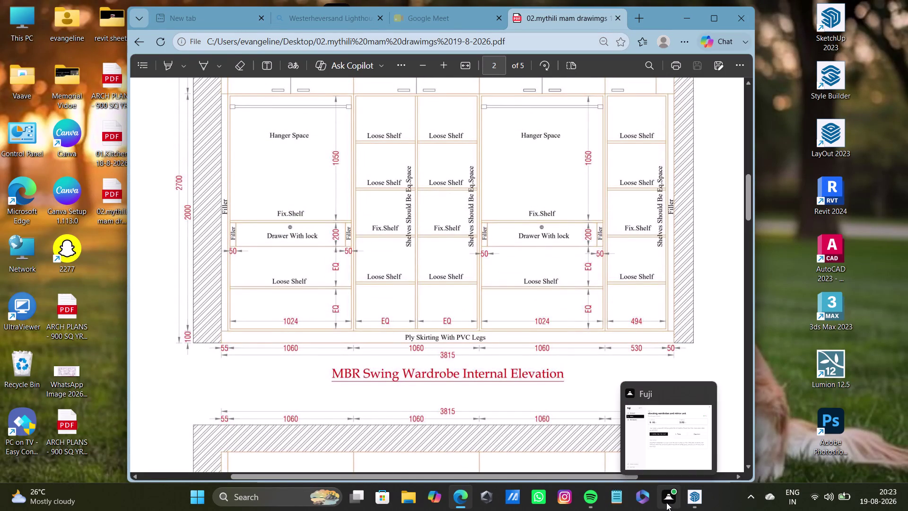
Return from the PDF elevation drawing to the SketchUp wardrobe model.
click(689, 501)
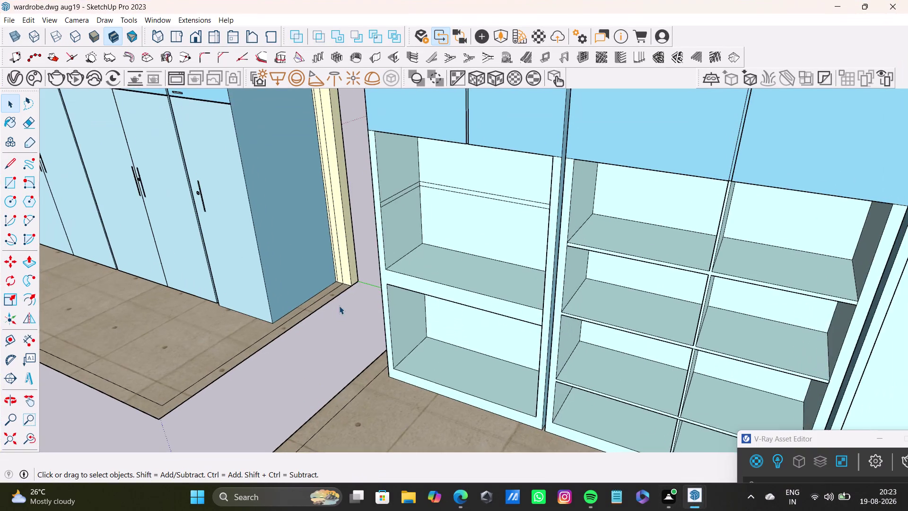
Push/pull the top face of the left bay's loose shelf to change its thickness.
scroll(up, 3)
scroll(down, 3)
middle_drag(446, 304, 449, 290)
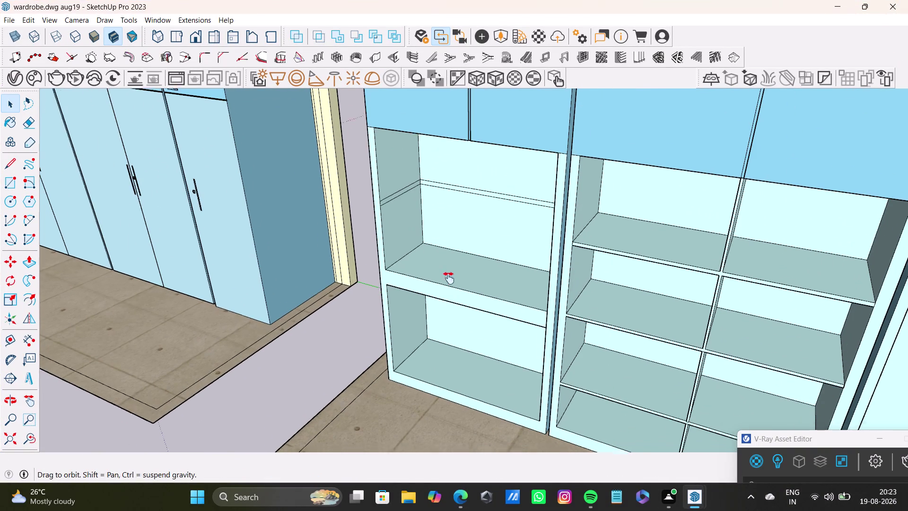
middle_drag(449, 290, 445, 244)
middle_drag(449, 278, 459, 322)
click(495, 247)
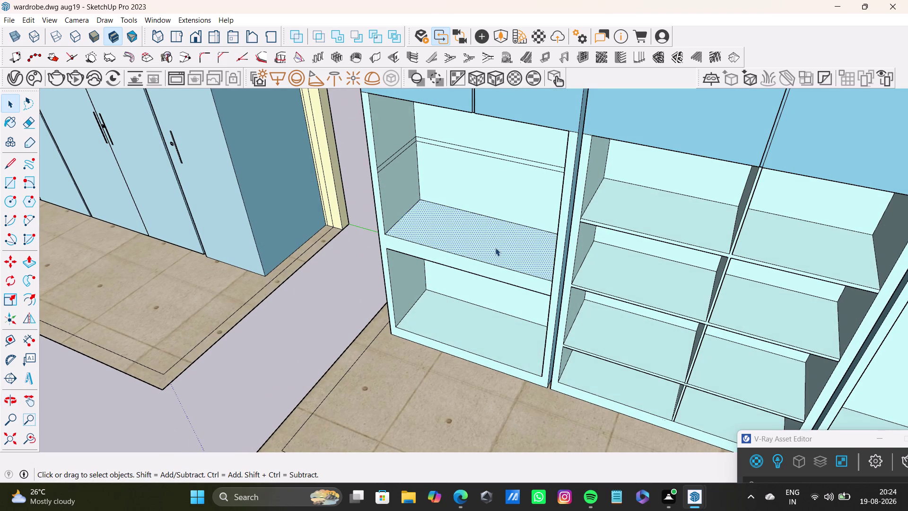
key(p)
drag(495, 248, 495, 238)
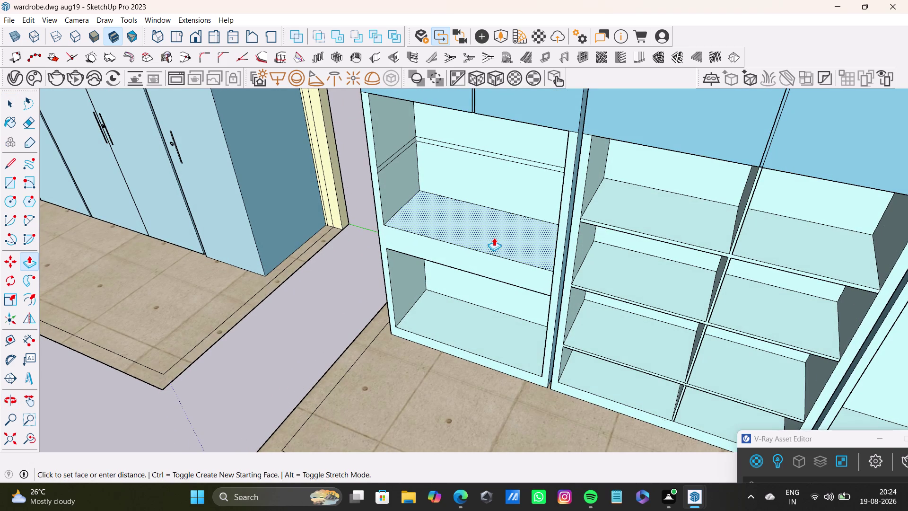
drag(494, 238, 492, 235)
Orbit out over the left bay to frame the wardrobe front and the middle and hanging bays.
middle_drag(496, 319, 501, 285)
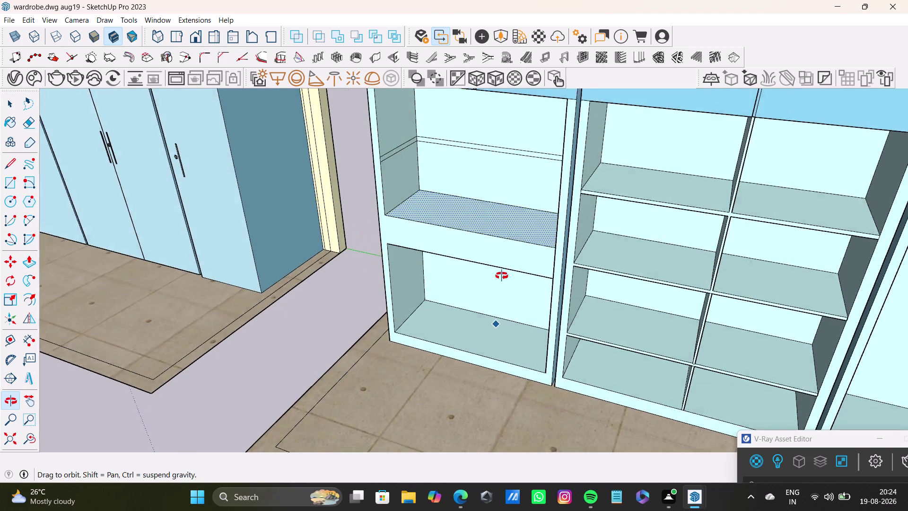
middle_drag(501, 286, 520, 255)
middle_drag(522, 257, 392, 251)
scroll(down, 3)
middle_drag(643, 290, 488, 263)
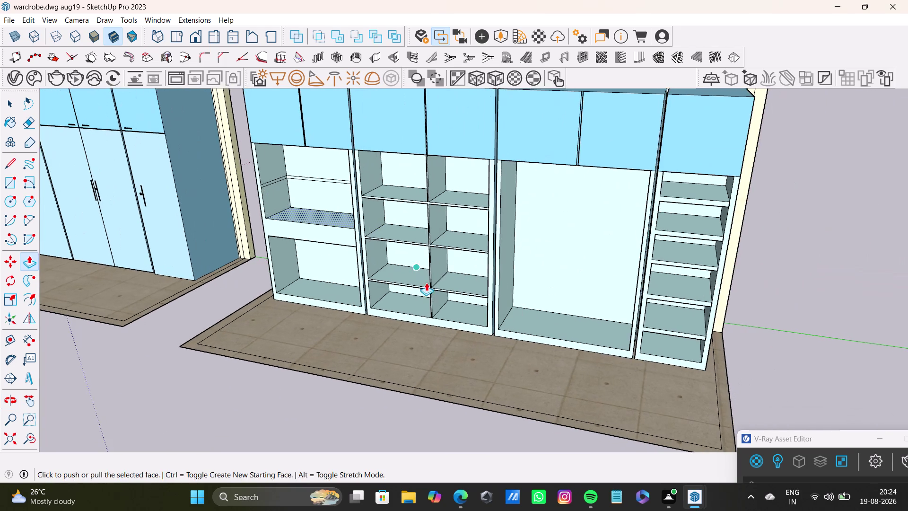
scroll(up, 3)
middle_drag(571, 276, 515, 266)
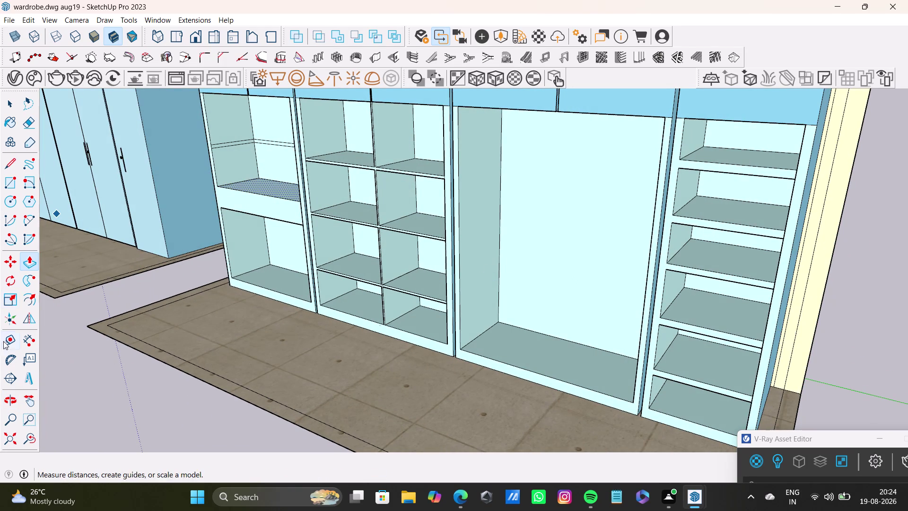
click(6, 337)
scroll(up, 3)
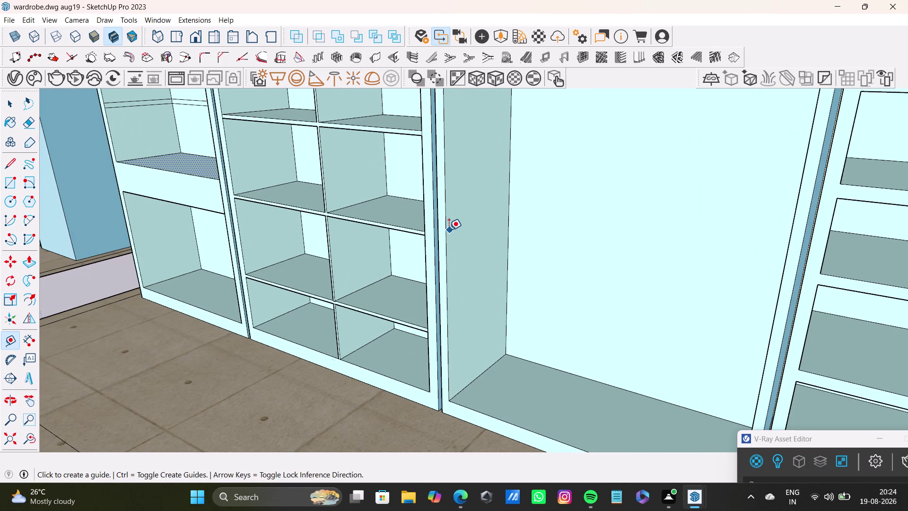
Place a guide and draw two lines marking a shelf band on the hanging bay's side panel.
click(449, 230)
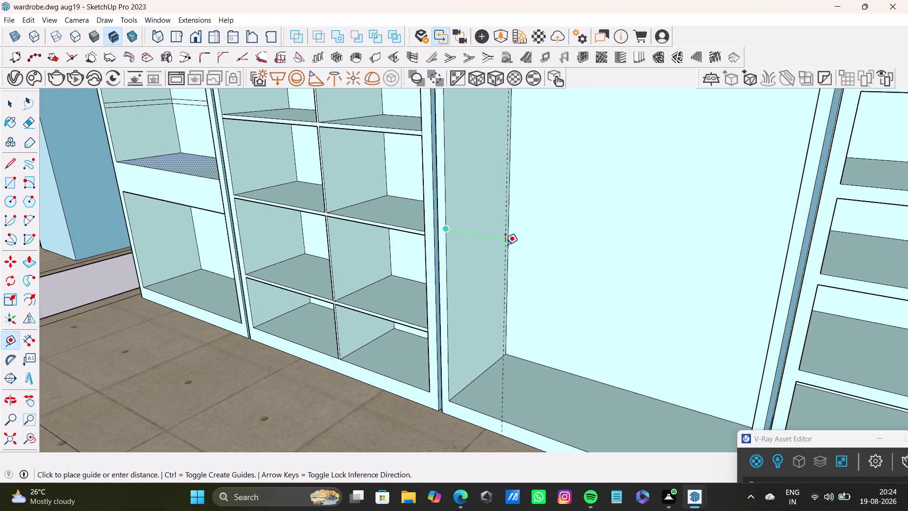
click(507, 242)
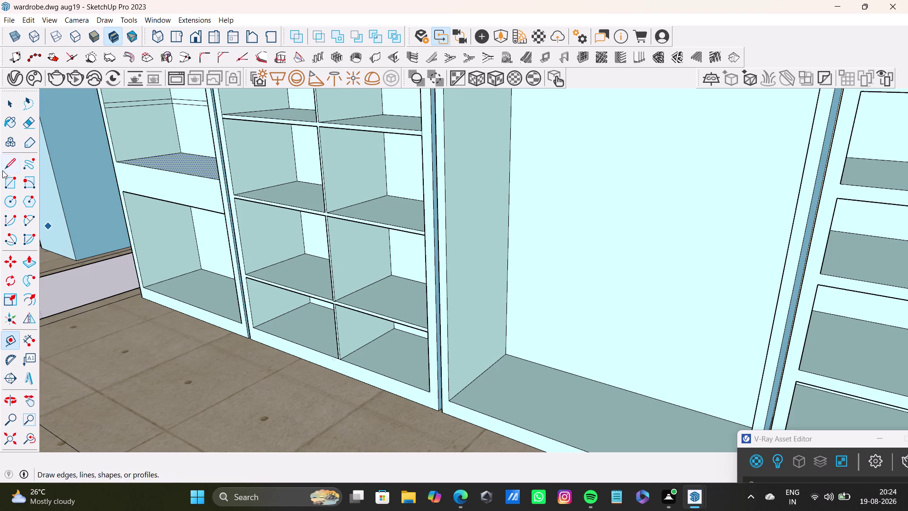
click(9, 161)
scroll(up, 3)
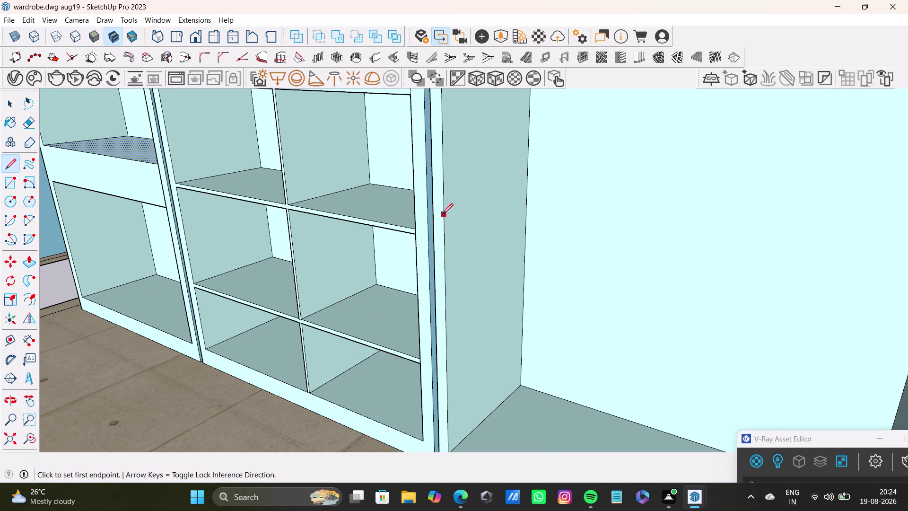
click(442, 213)
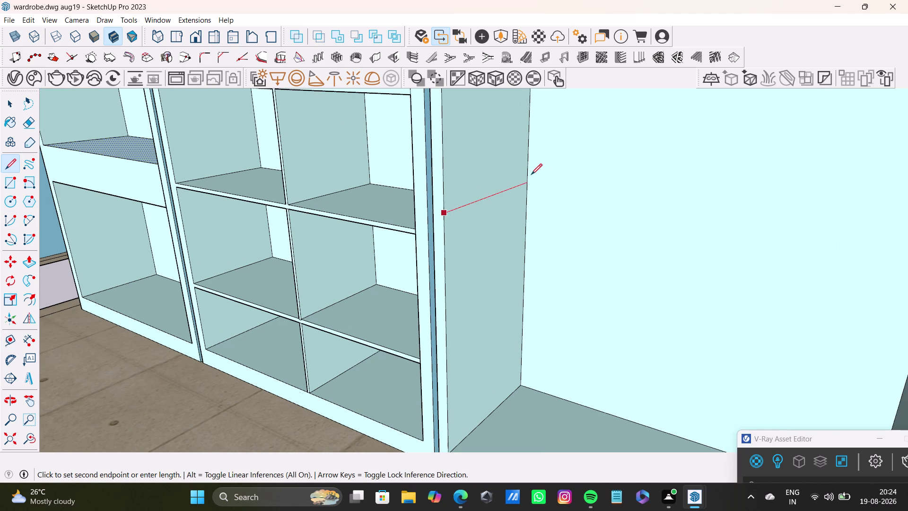
click(532, 175)
click(528, 215)
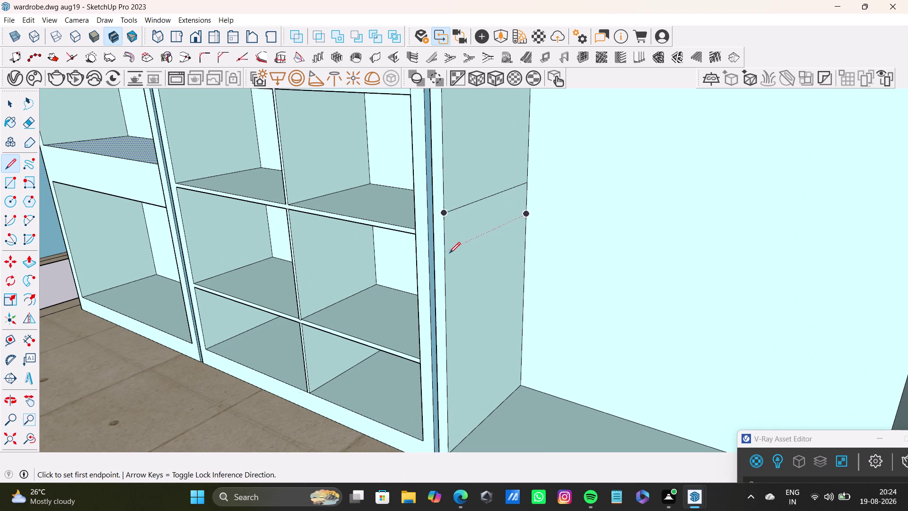
click(447, 253)
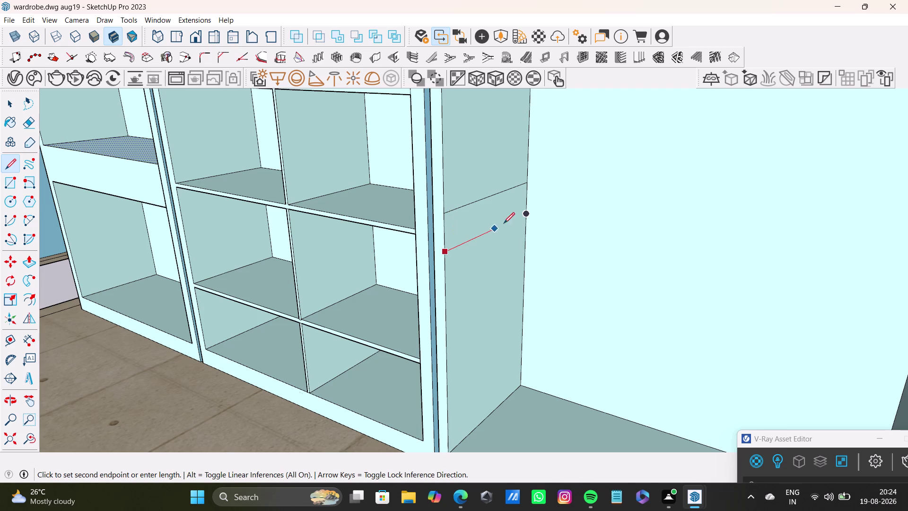
click(525, 211)
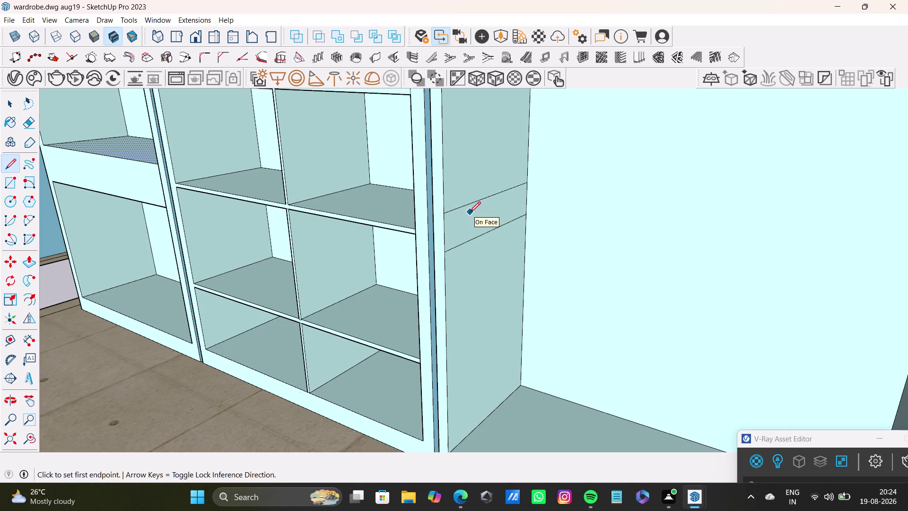
key(space)
key(space)
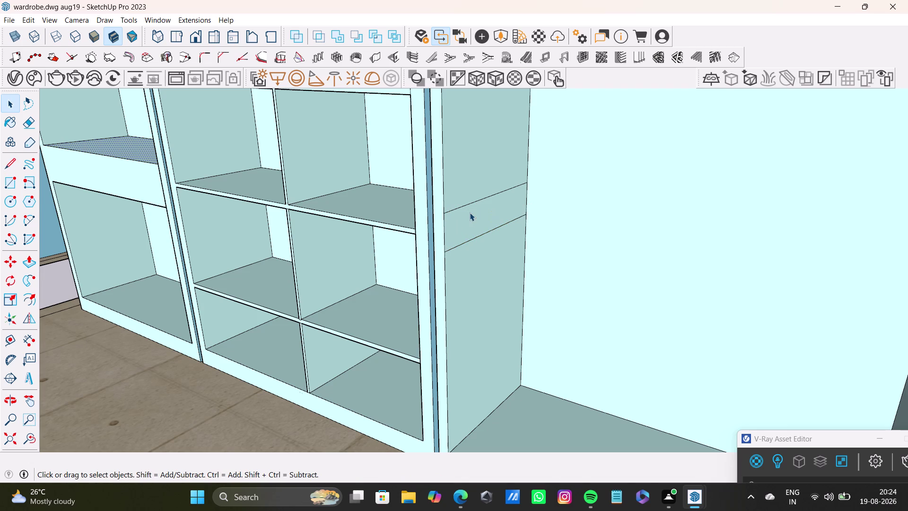
Push/pull the band across to the hanging bay's far side to form a full-width shelf.
click(495, 204)
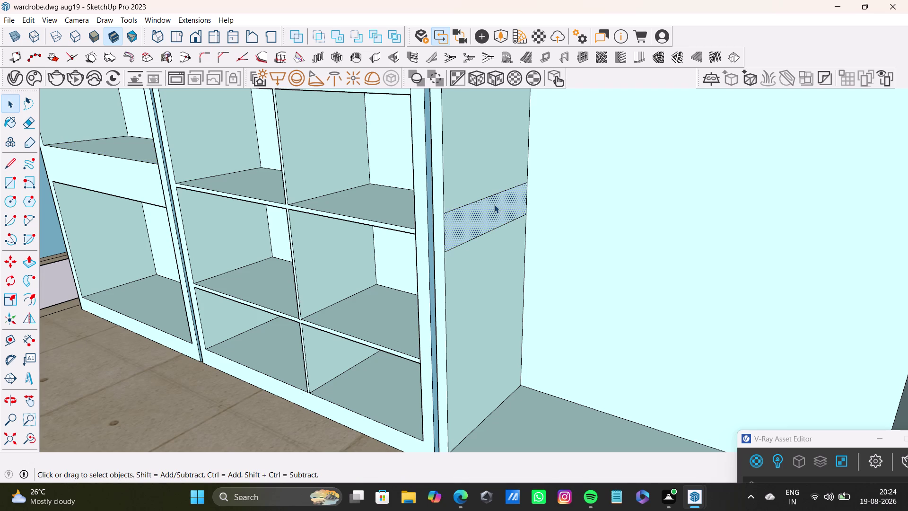
key(p)
drag(494, 204, 691, 261)
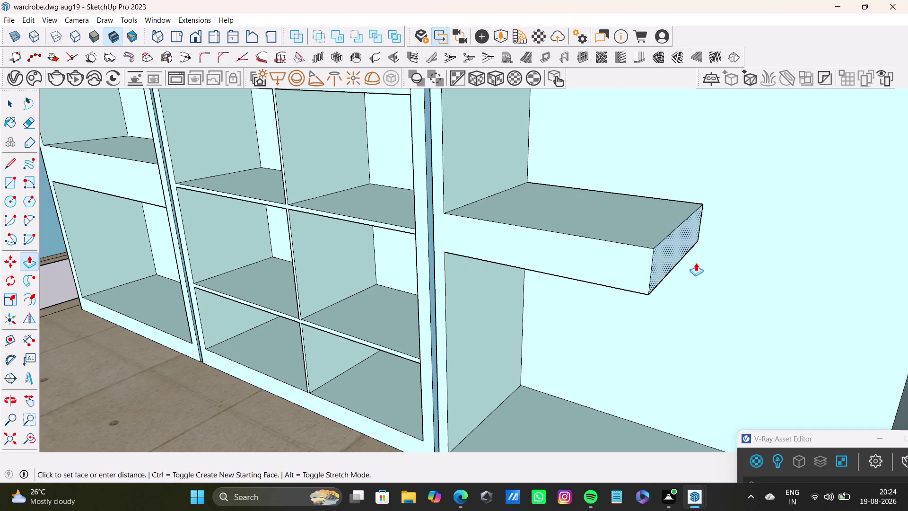
drag(690, 261, 893, 308)
middle_drag(883, 301, 677, 218)
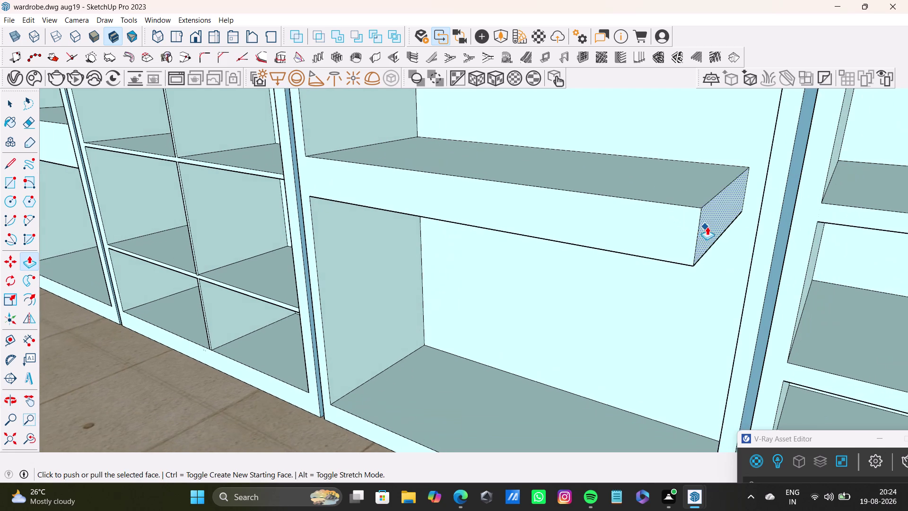
drag(714, 226, 757, 235)
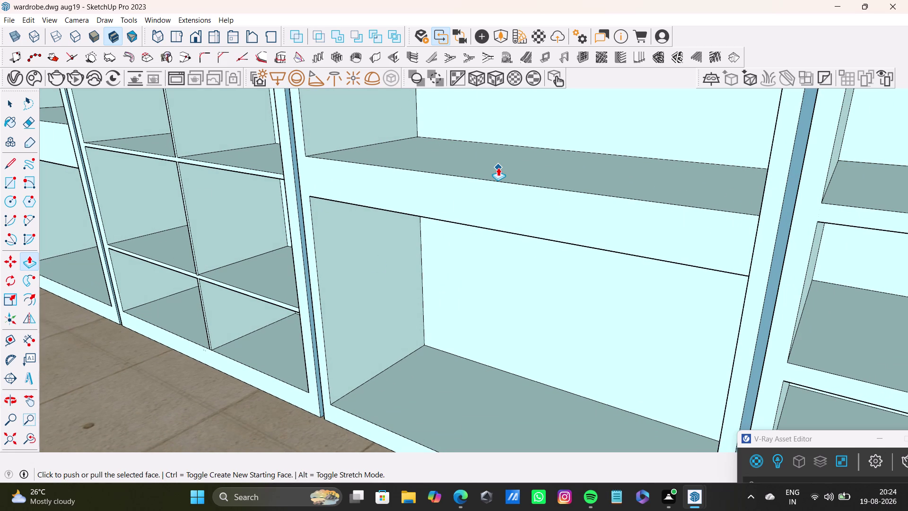
key(space)
Push/pull the new shelf's top face to adjust its thickness, then view the whole wardrobe.
click(498, 167)
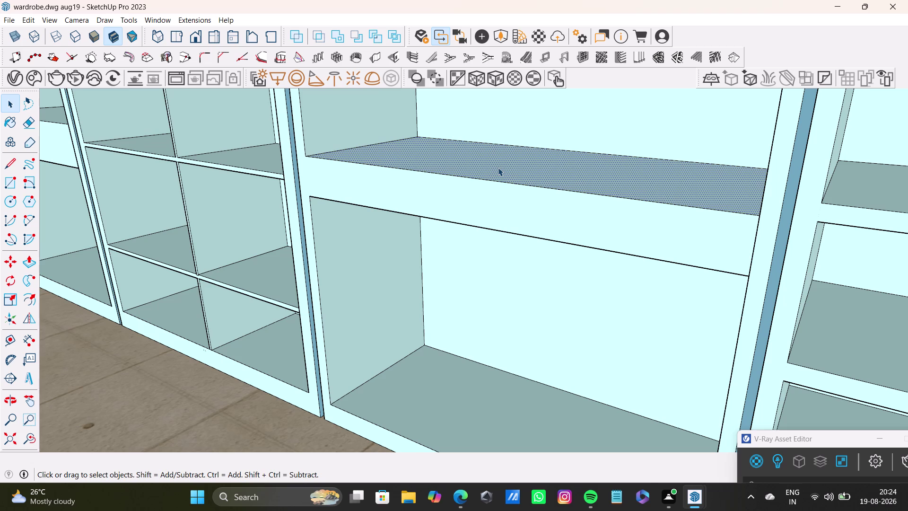
key(p)
drag(498, 167, 496, 159)
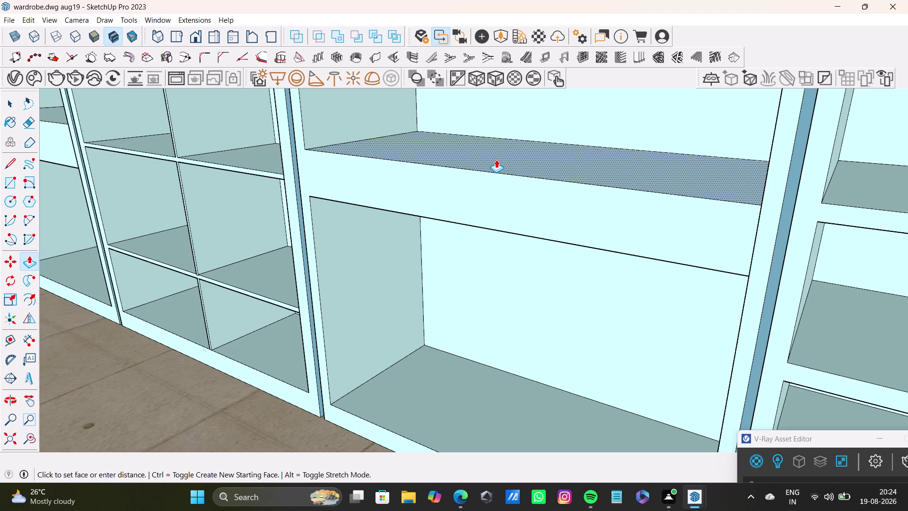
drag(496, 159, 494, 153)
scroll(down, 3)
middle_drag(478, 235, 656, 228)
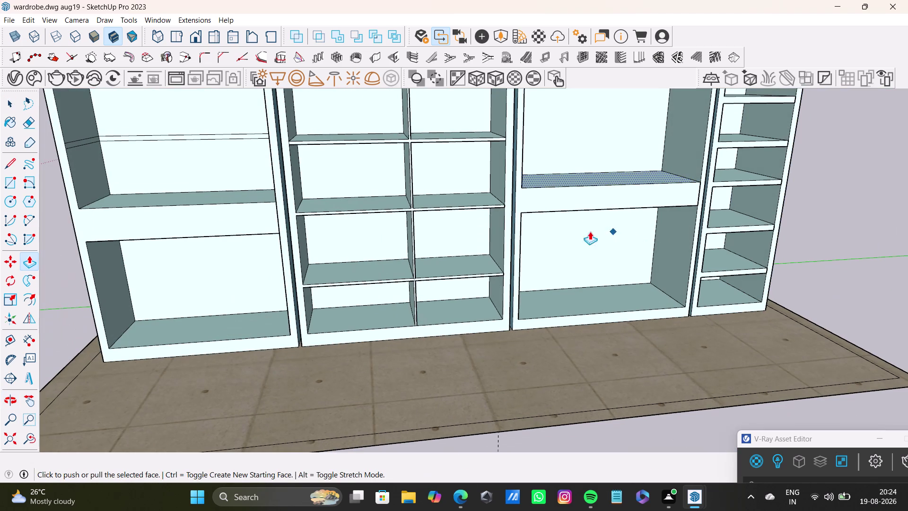
middle_drag(552, 226, 463, 189)
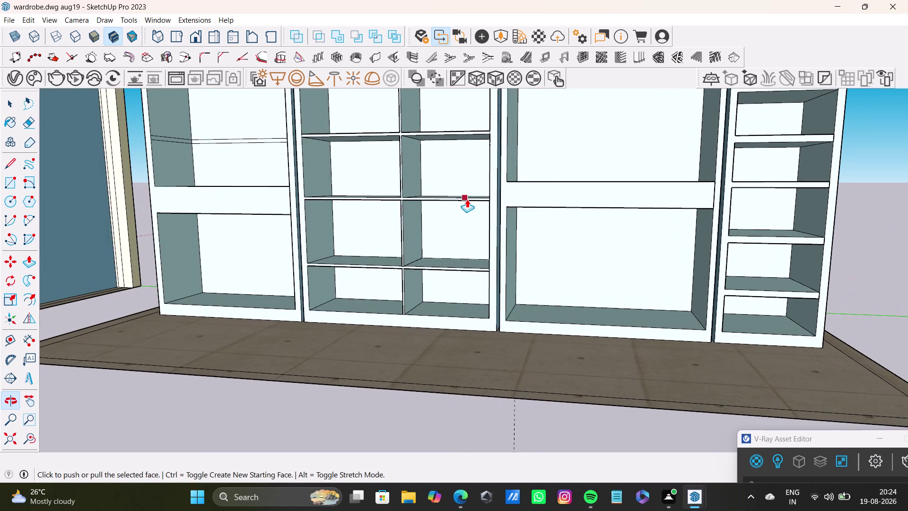
Draw a short line on the hanging bay partition, then orbit to an angled wardrobe view.
click(13, 160)
scroll(up, 3)
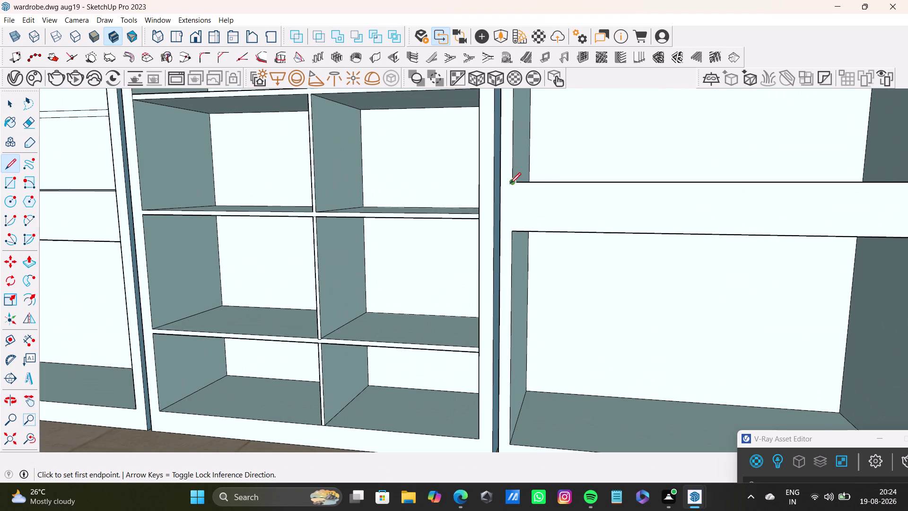
click(513, 180)
click(516, 233)
key(space)
scroll(down, 3)
middle_drag(438, 254, 515, 290)
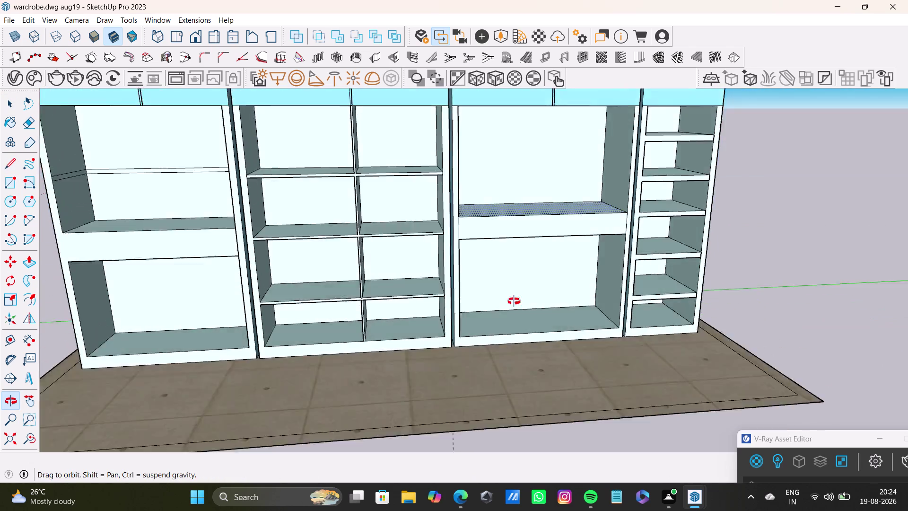
middle_drag(515, 290, 470, 314)
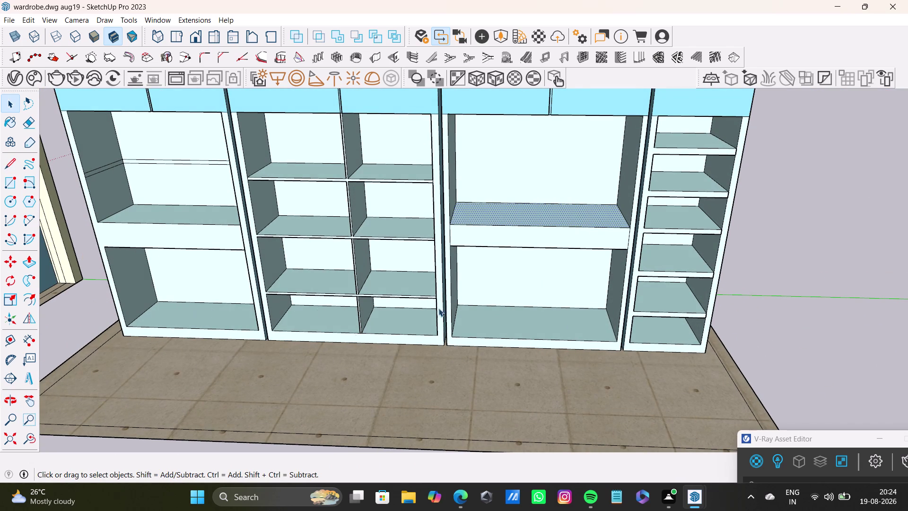
middle_drag(580, 339, 558, 283)
middle_drag(497, 245, 521, 244)
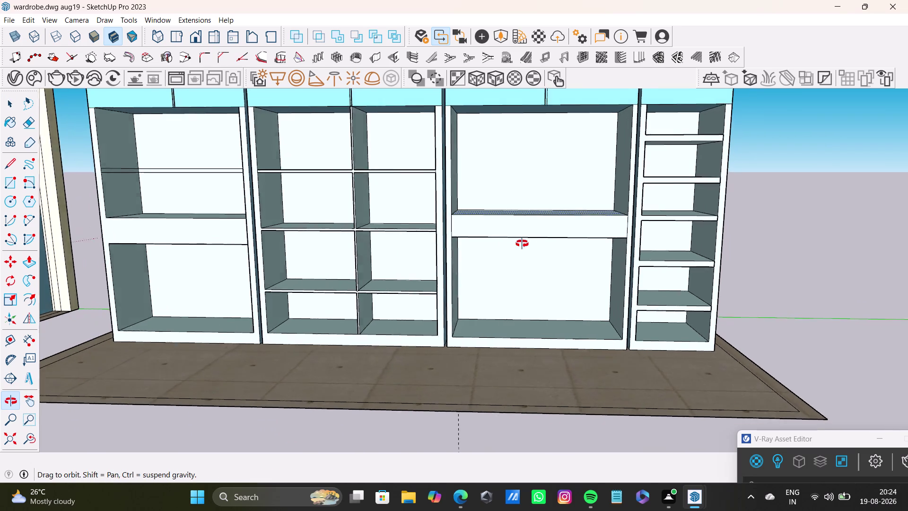
middle_drag(522, 244, 452, 280)
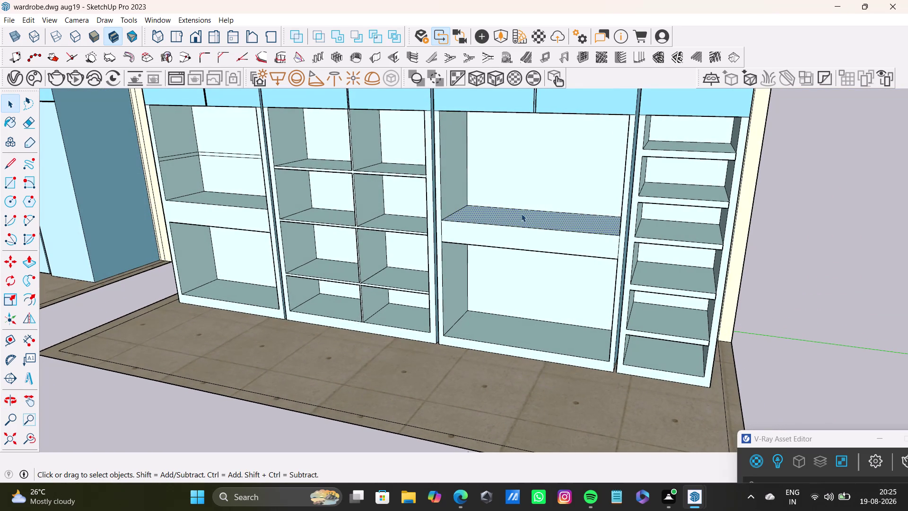
Push/pull the underside of the third bay's fixed shelf to set its new thickness.
key(p)
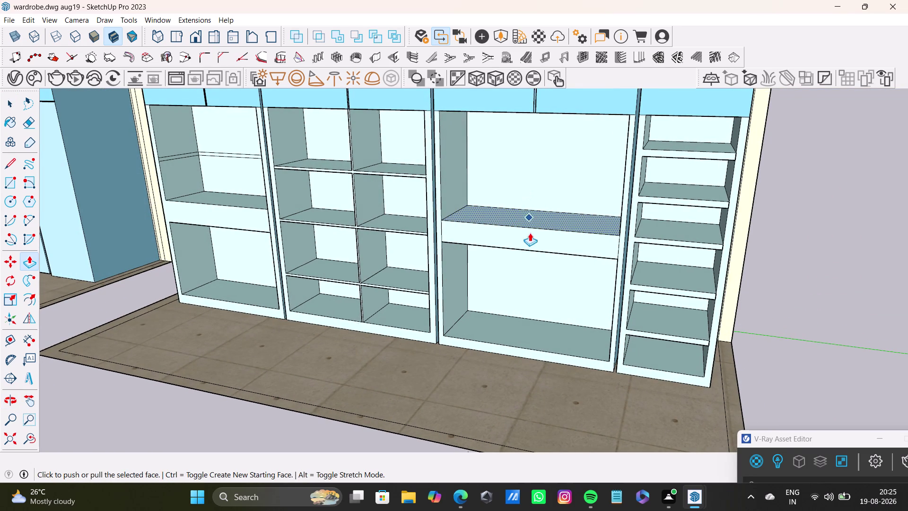
click(530, 222)
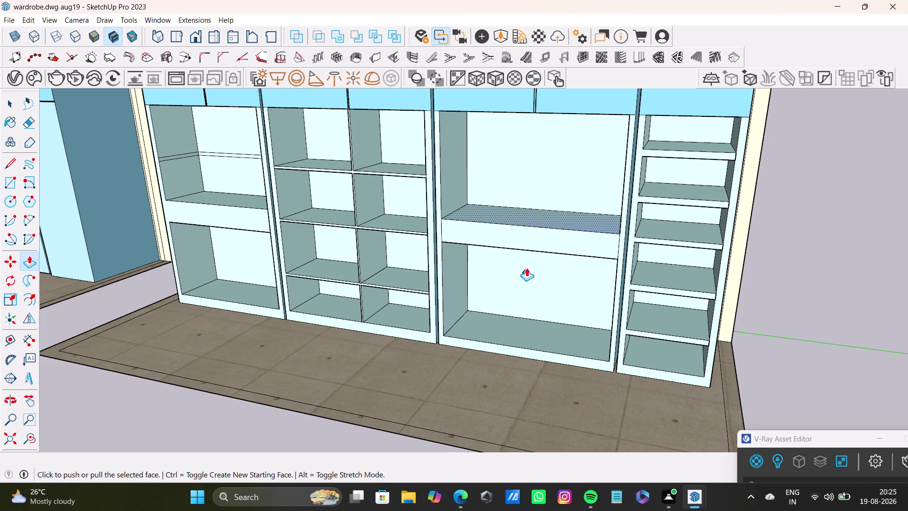
middle_drag(527, 266, 535, 212)
scroll(up, 3)
middle_drag(529, 228, 529, 190)
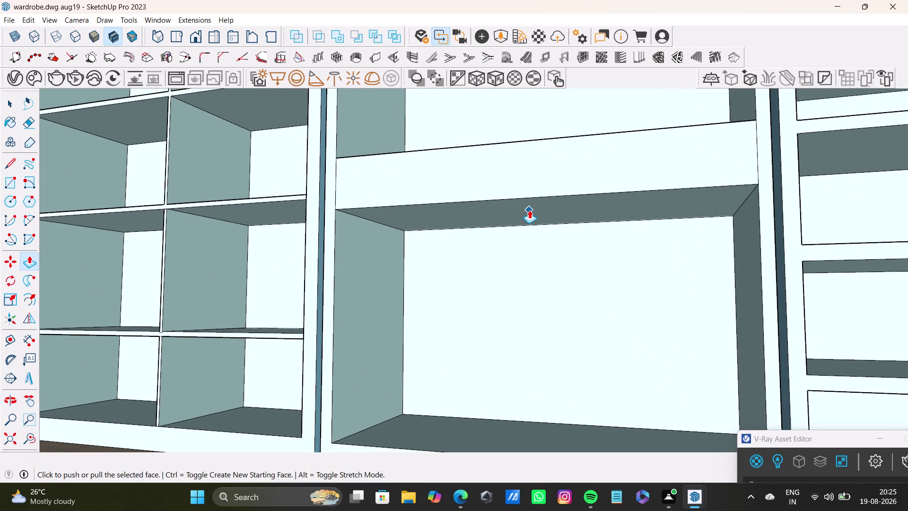
key(space)
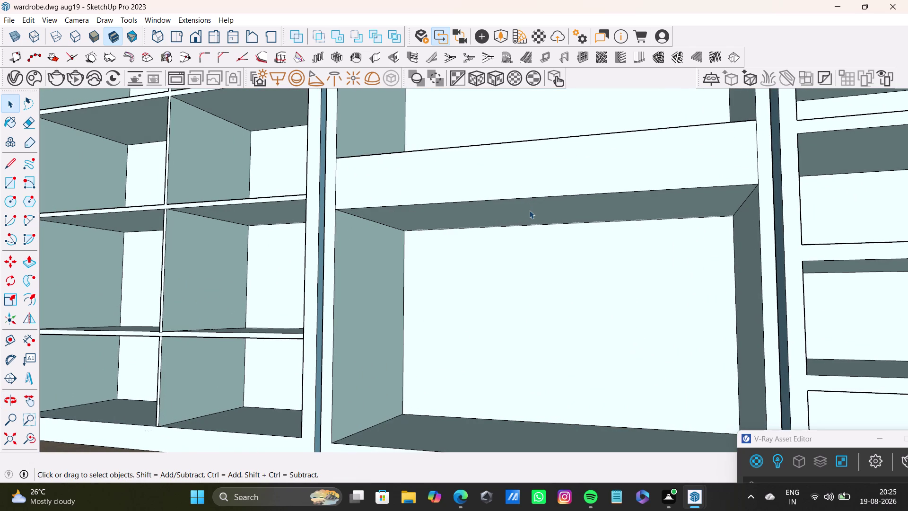
key(p)
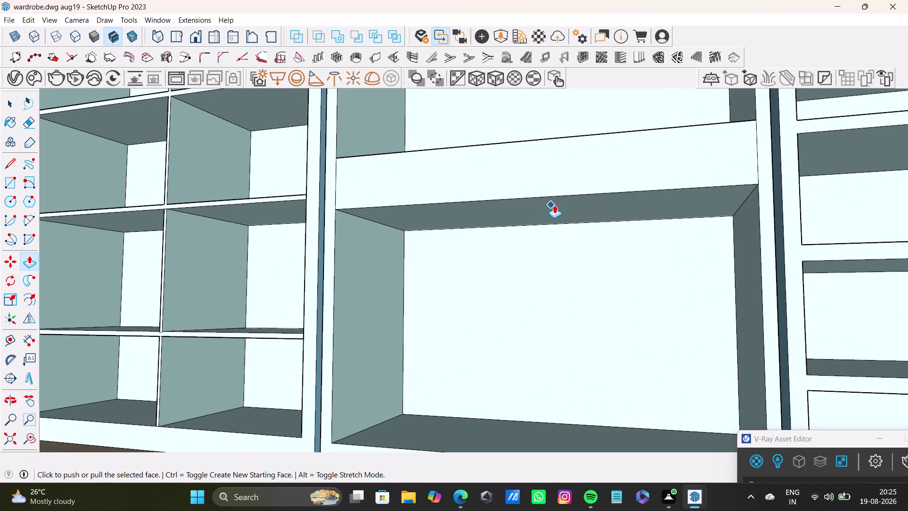
key(space)
click(555, 206)
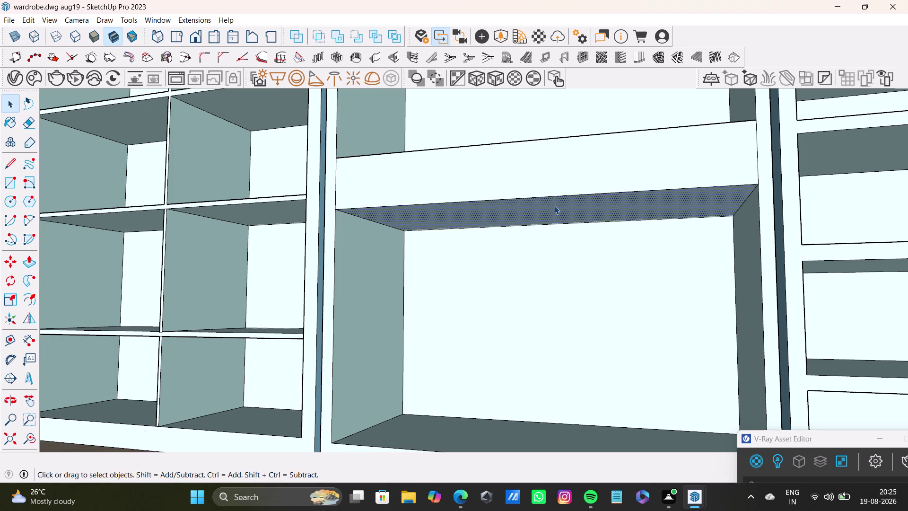
click(555, 205)
key(p)
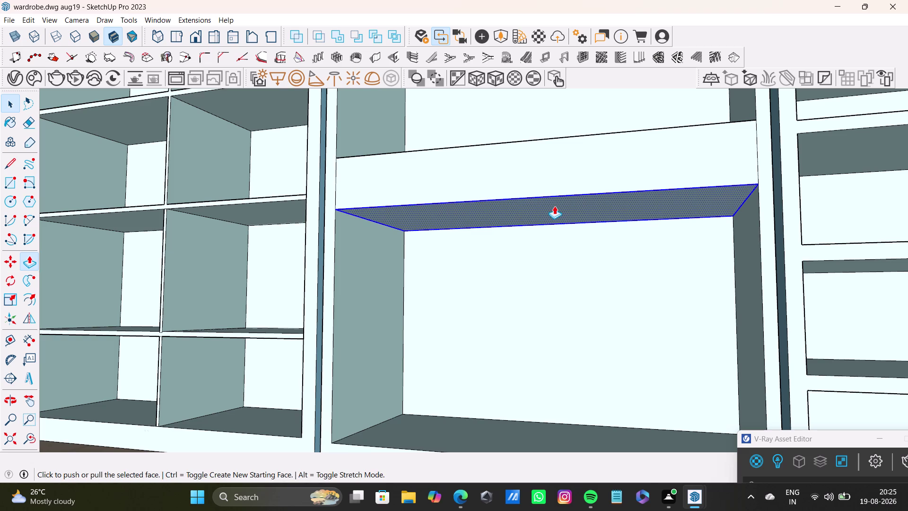
drag(555, 206, 556, 215)
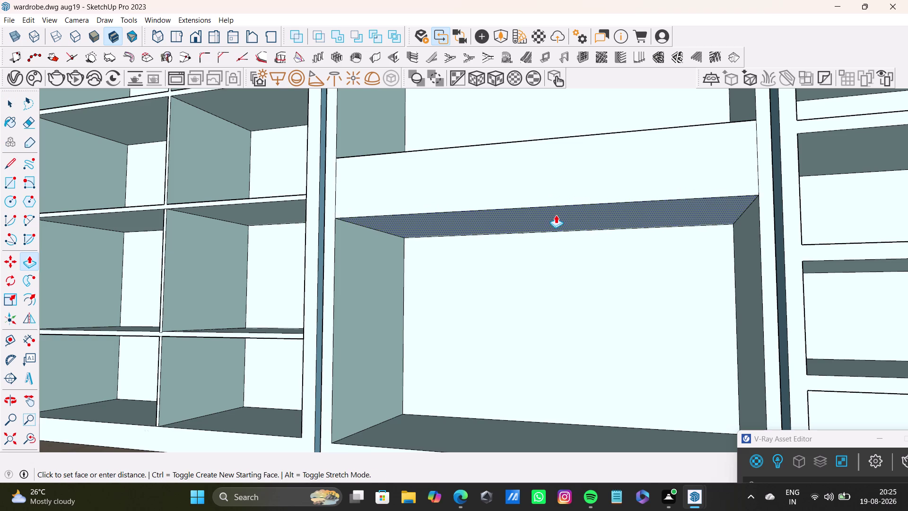
drag(556, 215, 555, 220)
Orbit back to a straight front view and switch to the elevation drawing in Edge.
scroll(down, 3)
middle_drag(523, 255, 537, 334)
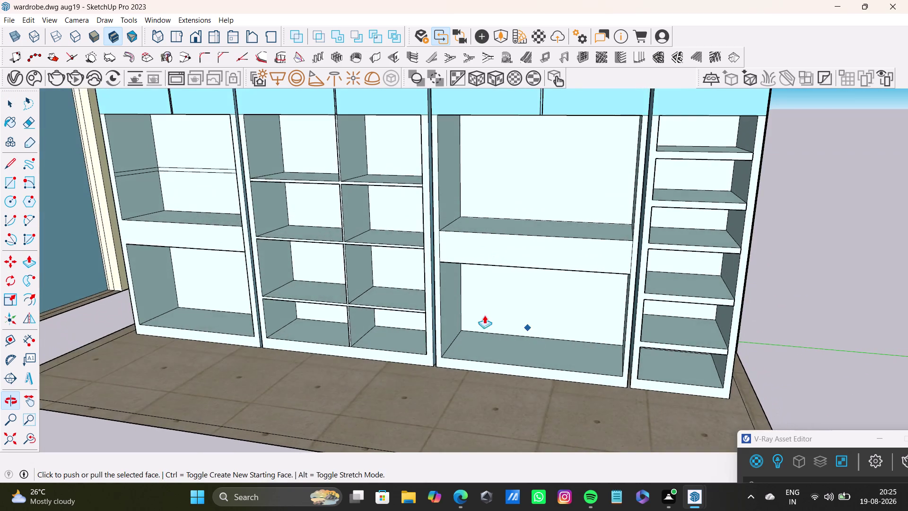
scroll(down, 3)
middle_drag(353, 288, 411, 235)
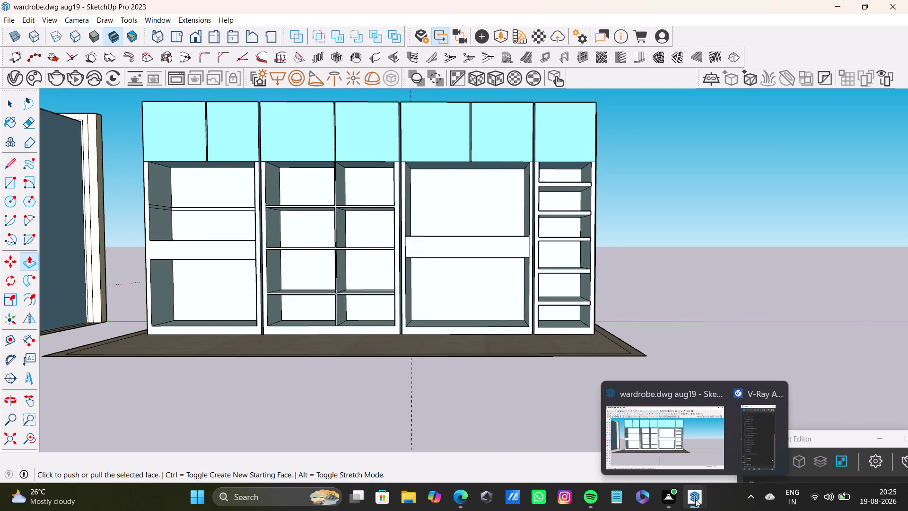
click(839, 2)
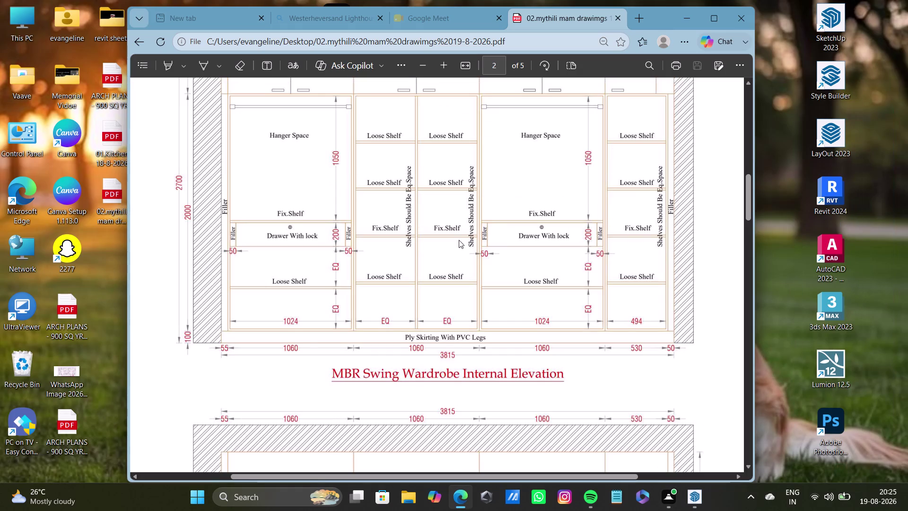
Pan the PDF between the wardrobe top plan and the internal elevation.
middle_drag(579, 306, 430, 339)
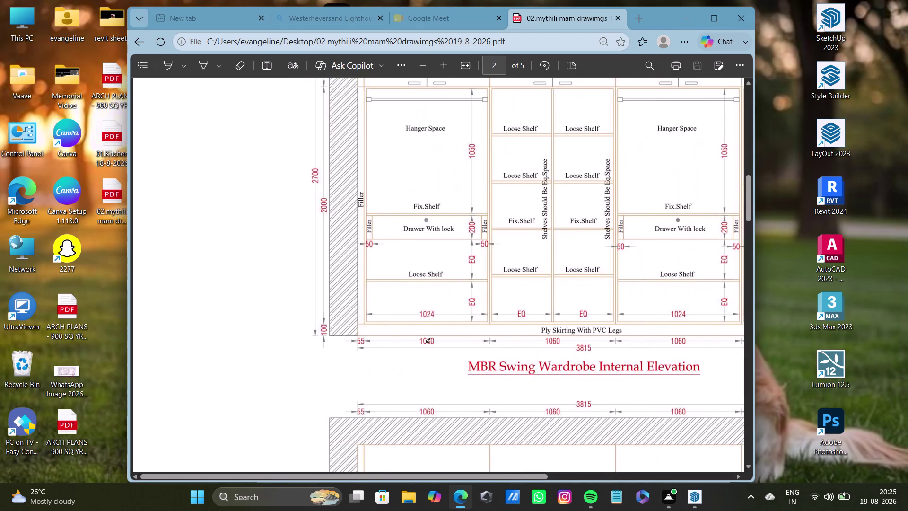
middle_drag(429, 339, 439, 322)
middle_drag(476, 292, 676, 290)
scroll(down, 3)
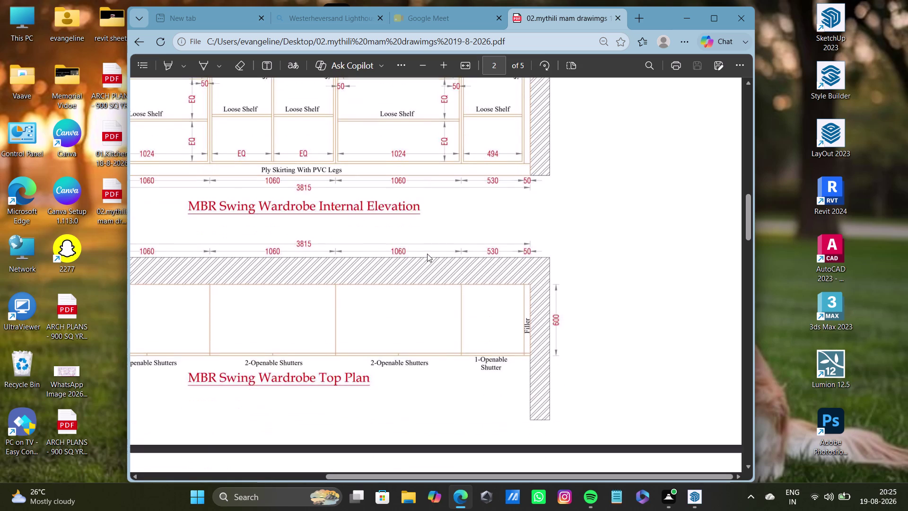
scroll(up, 3)
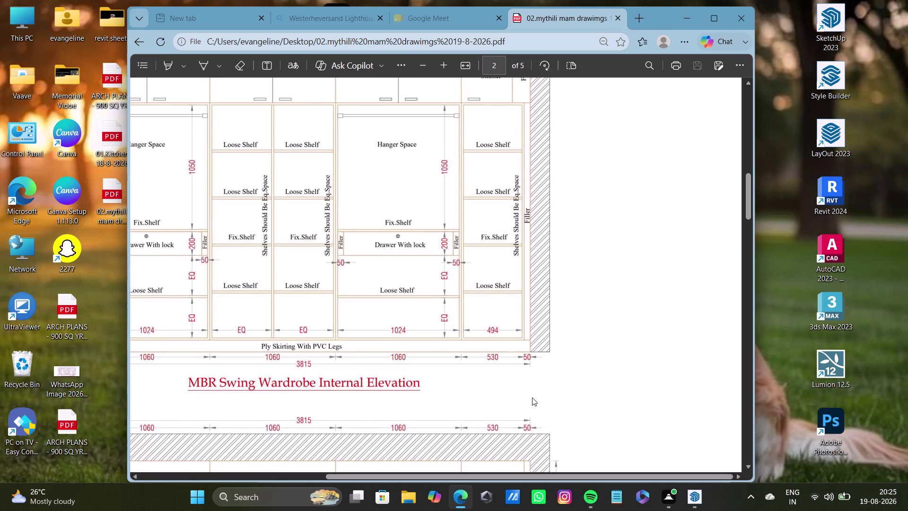
Return to the SketchUp wardrobe model with the Select tool active.
click(688, 502)
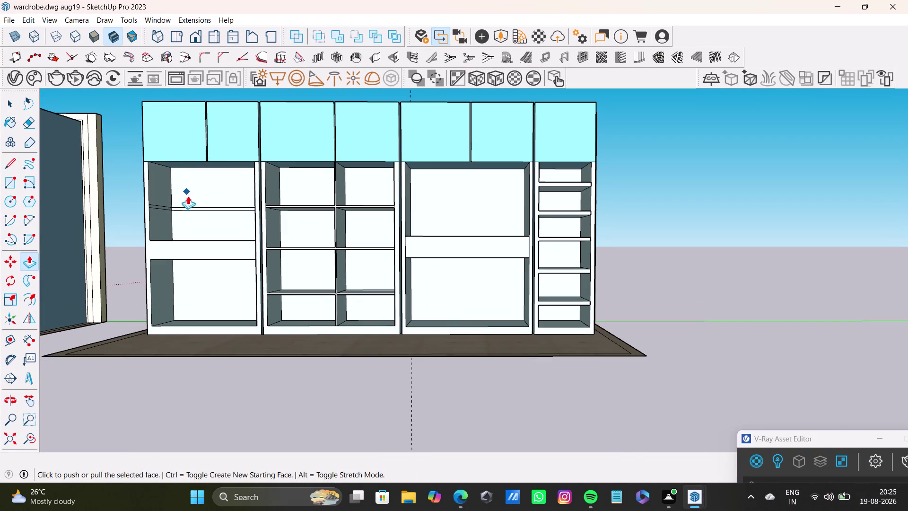
key(space)
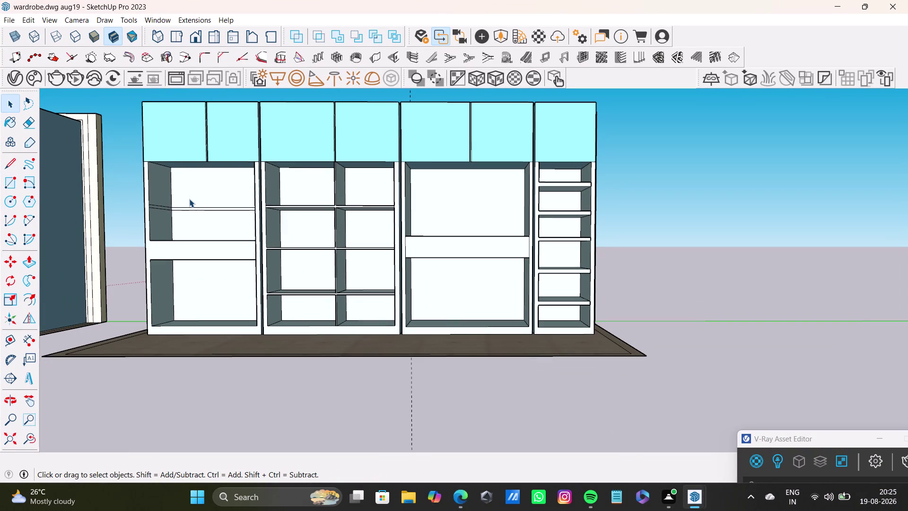
scroll(up, 3)
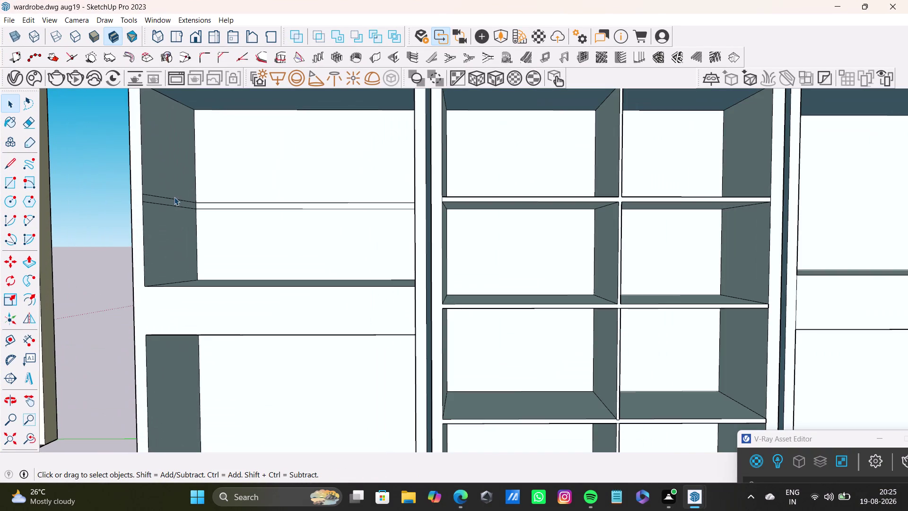
Delete the stray lines across the first bay's back and side wall.
click(175, 201)
key(Delete)
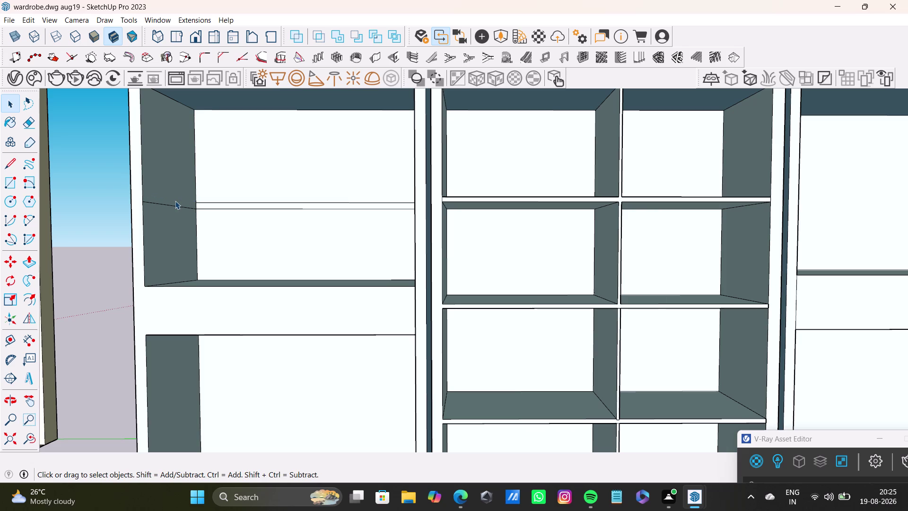
click(225, 202)
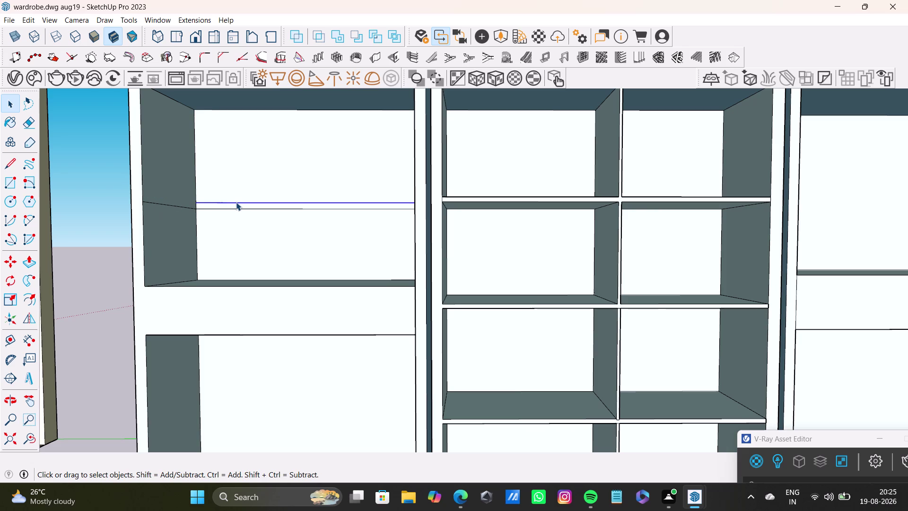
key(Delete)
click(178, 208)
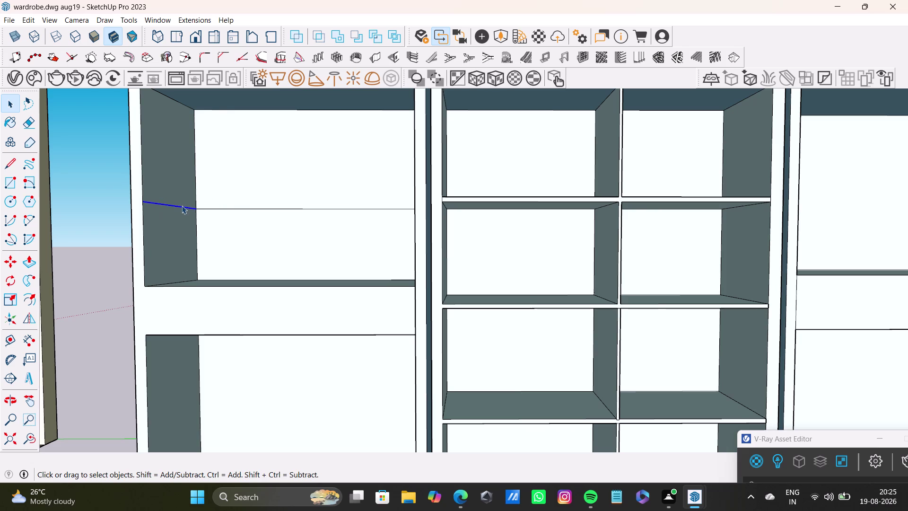
key(Delete)
click(252, 207)
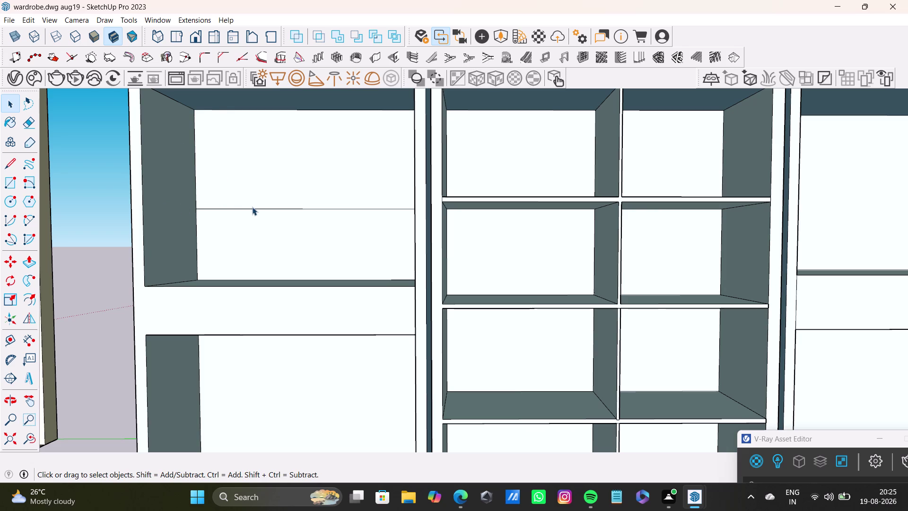
click(267, 209)
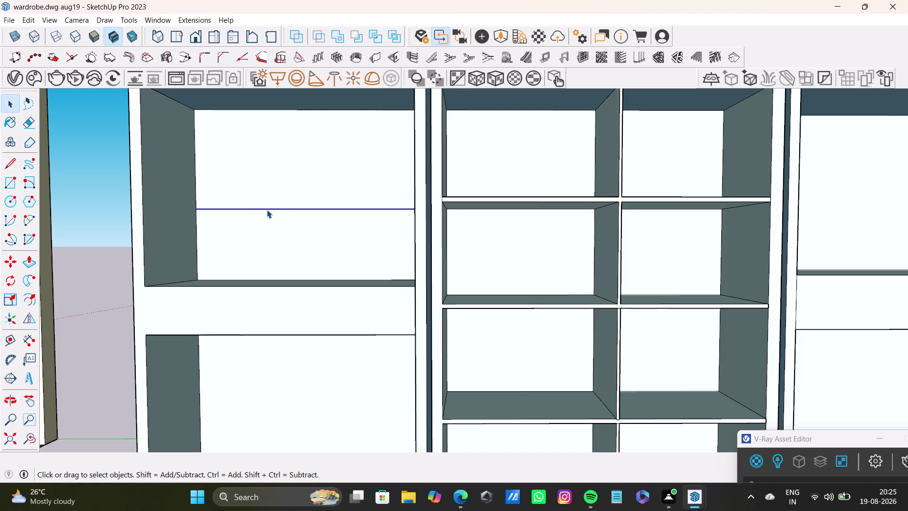
key(Delete)
Orbit to the first bay's side panel and delete its stray line.
middle_drag(264, 256, 382, 286)
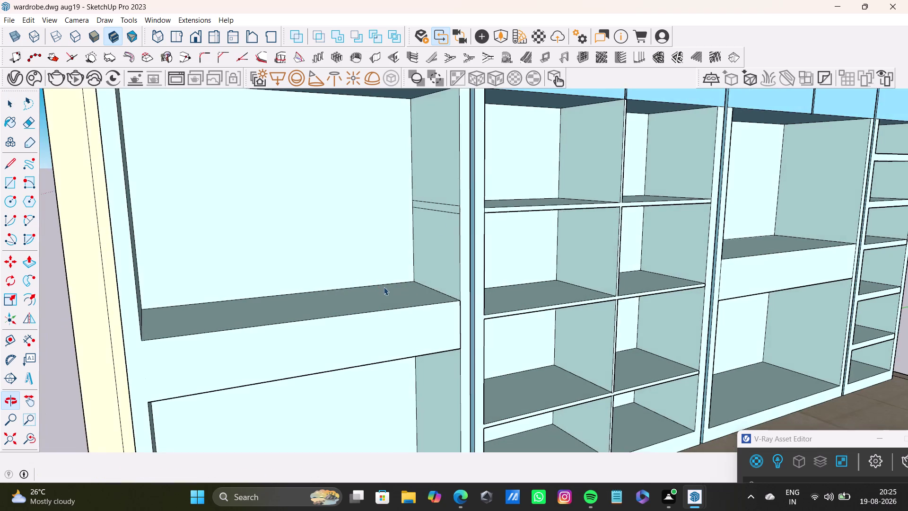
scroll(up, 3)
click(463, 208)
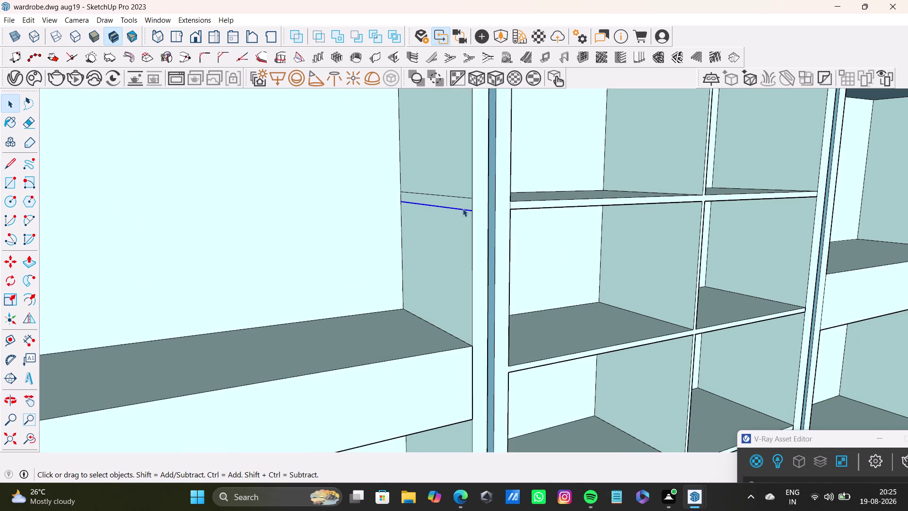
key(Delete)
click(461, 195)
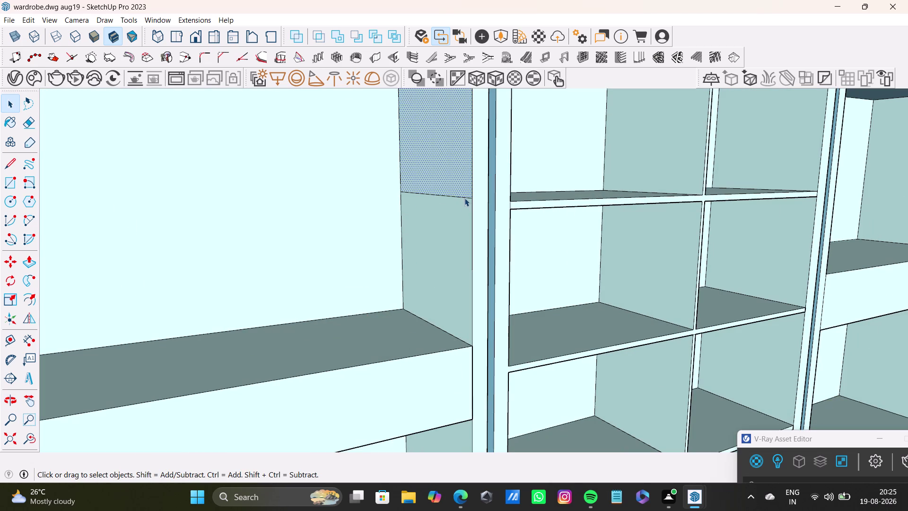
click(465, 197)
key(Delete)
scroll(down, 3)
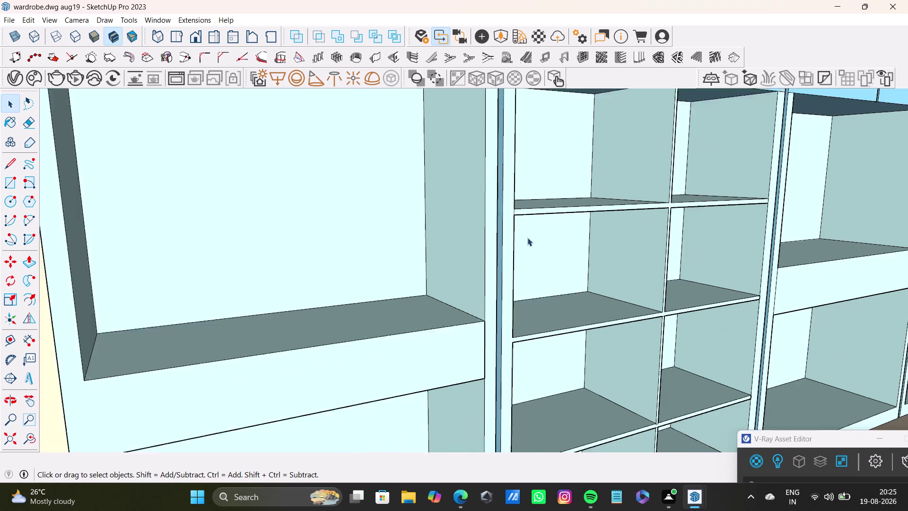
scroll(down, 3)
Orbit to face the first bay's top compartment and start, then cancel, a guide.
middle_drag(645, 256, 410, 270)
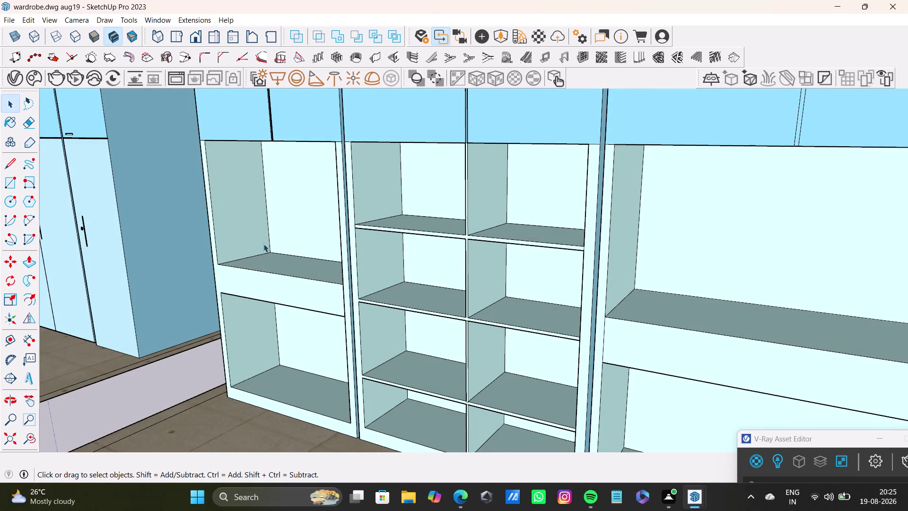
middle_drag(264, 241, 313, 227)
middle_drag(285, 241, 277, 303)
middle_drag(286, 295, 289, 278)
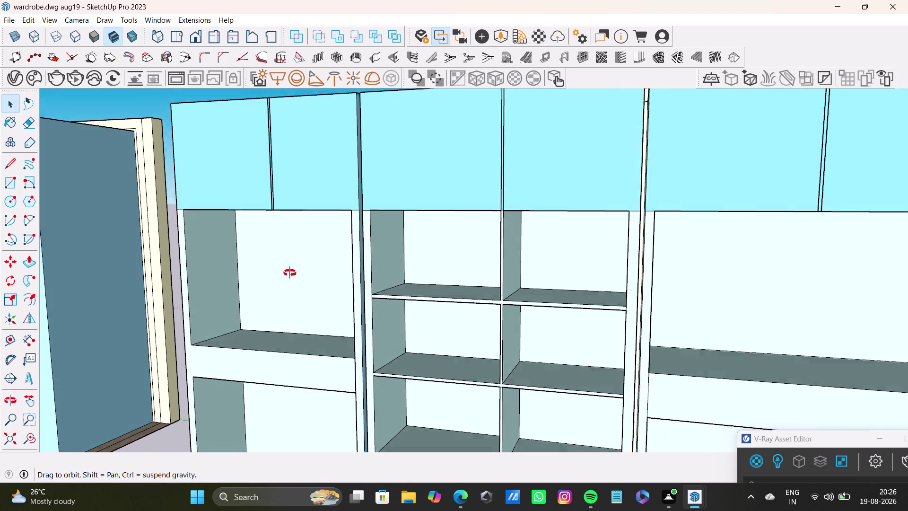
middle_drag(289, 277, 295, 242)
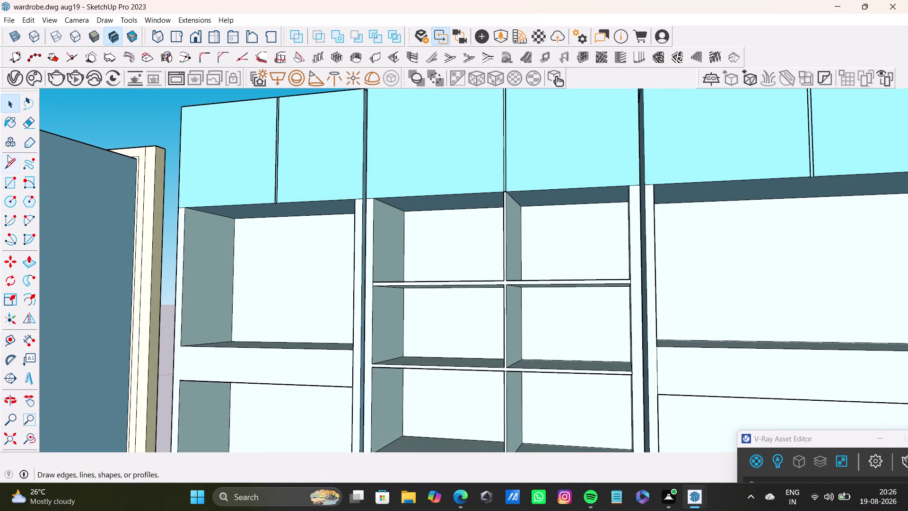
click(9, 340)
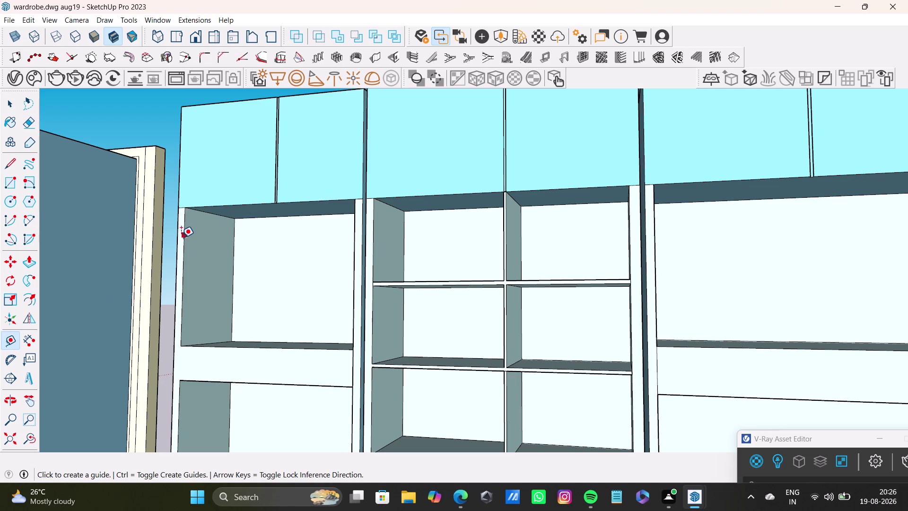
scroll(up, 3)
click(185, 220)
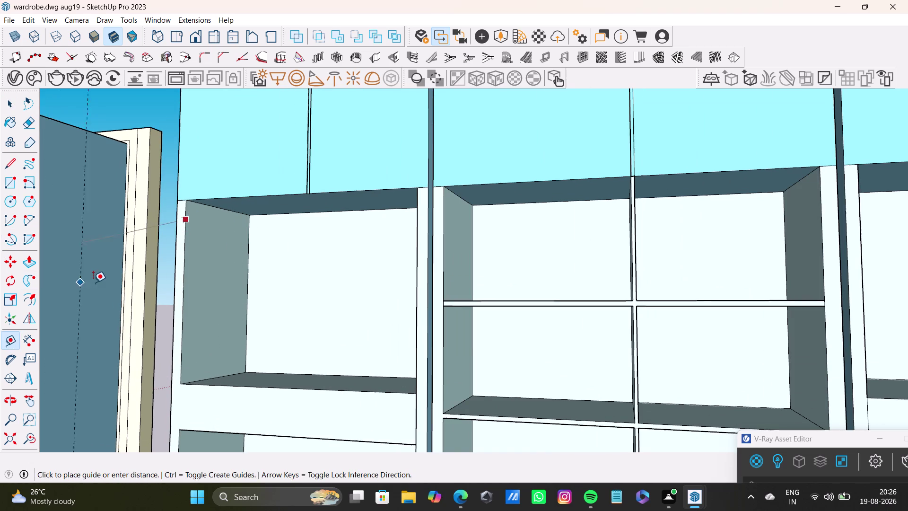
key(space)
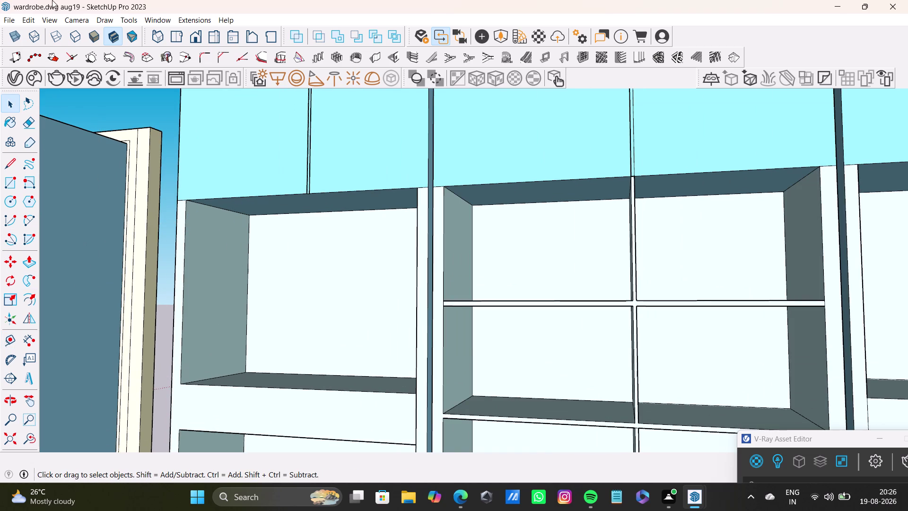
Draw a thin rectangular shelf strip near the top of the first bay's side panel.
click(9, 185)
scroll(up, 3)
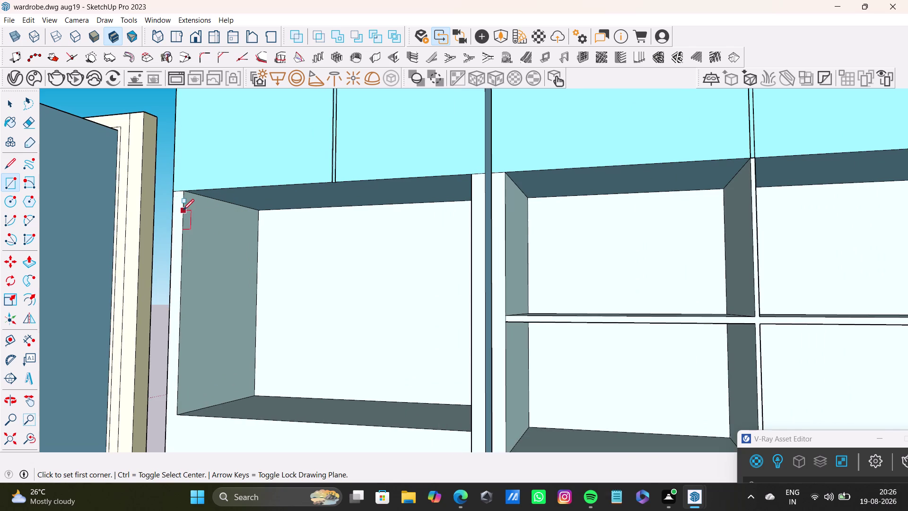
click(183, 210)
click(258, 227)
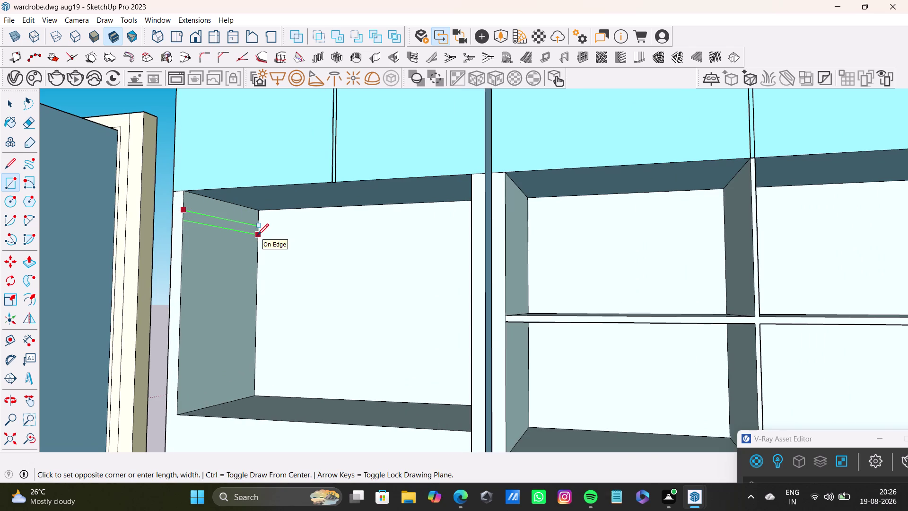
click(257, 235)
key(space)
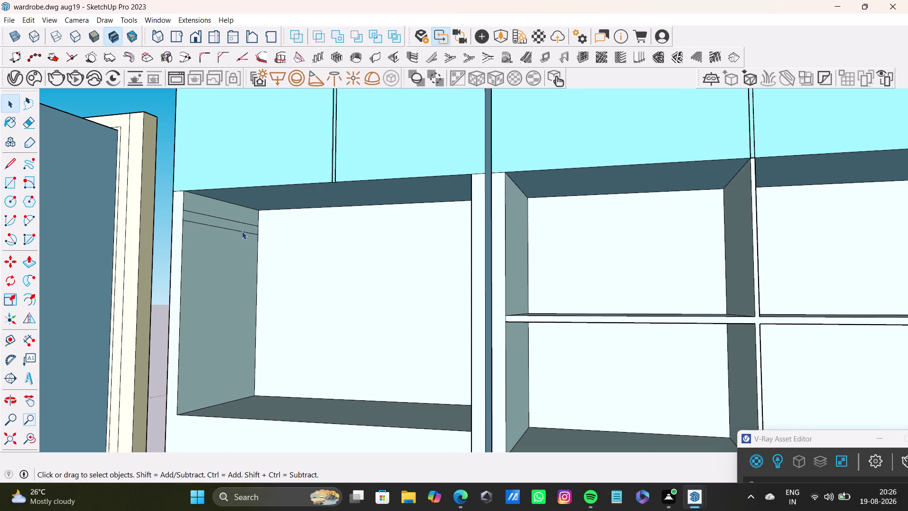
Push/pull the strip across the bay to form a thin shelf.
click(240, 225)
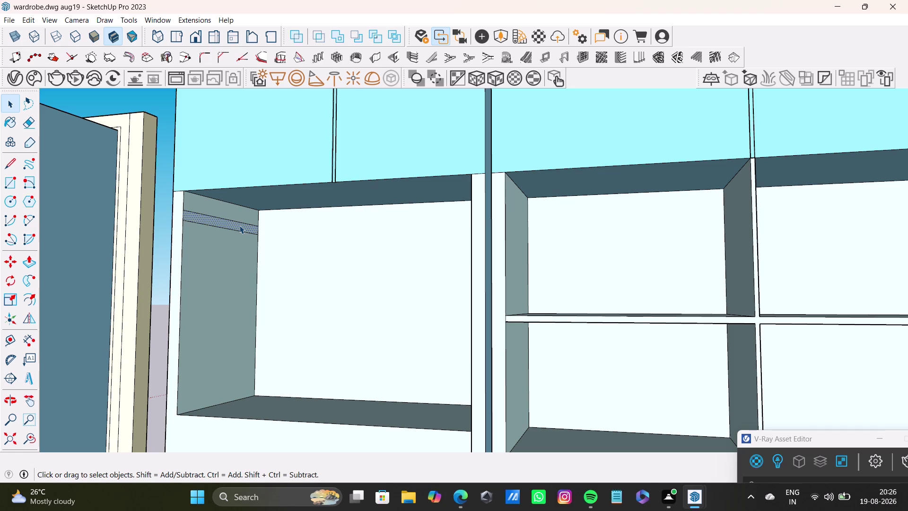
key(p)
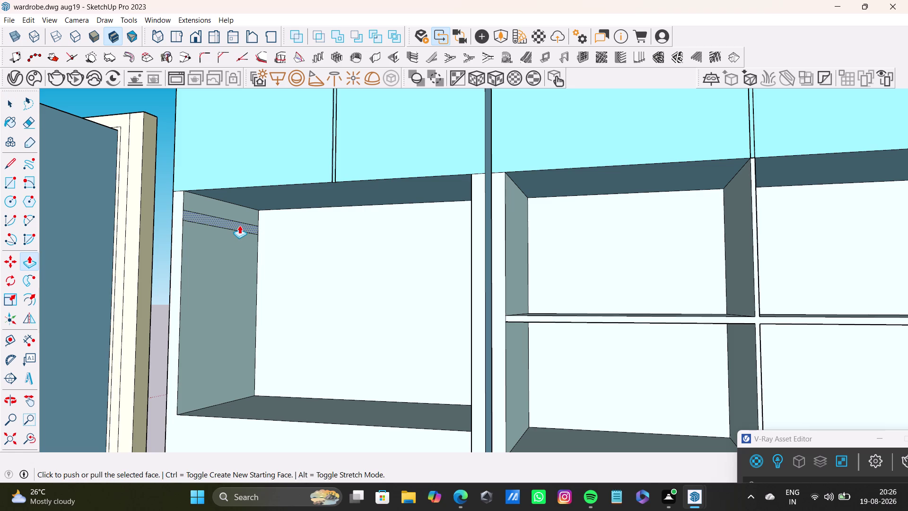
drag(241, 222, 494, 255)
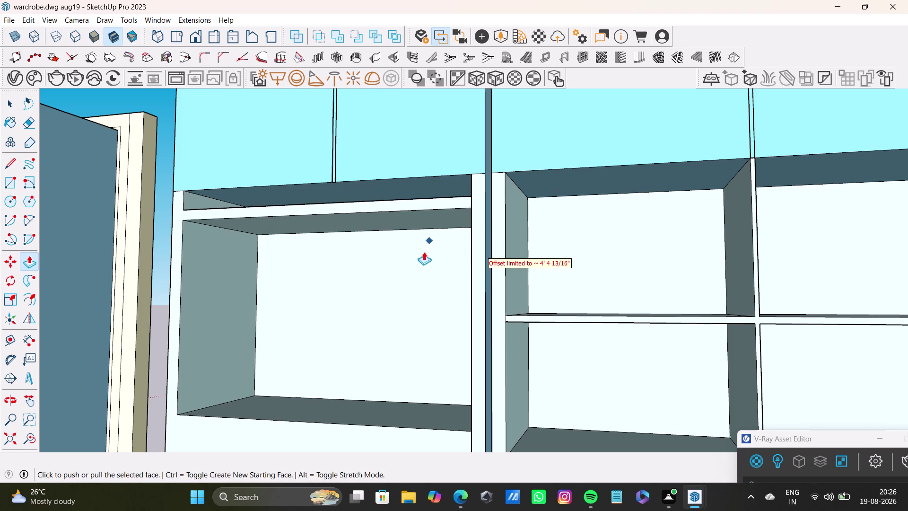
middle_drag(424, 262, 410, 373)
scroll(up, 3)
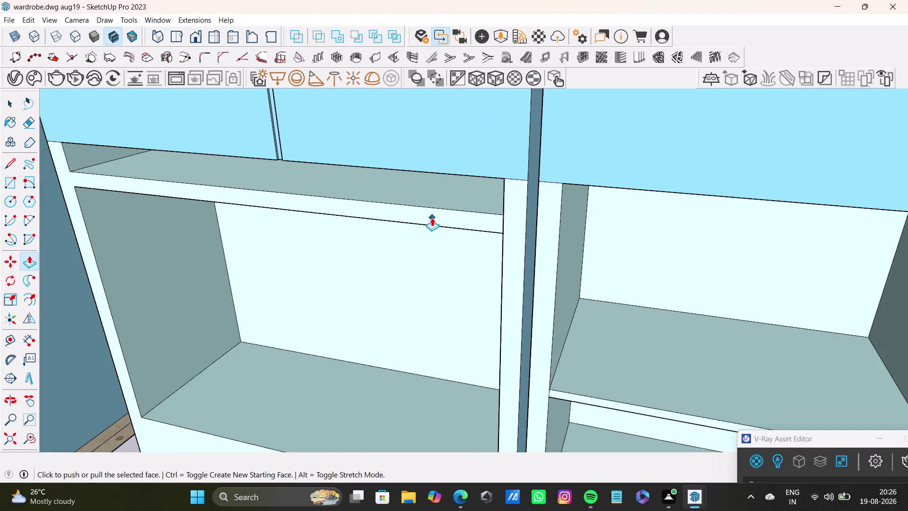
key(space)
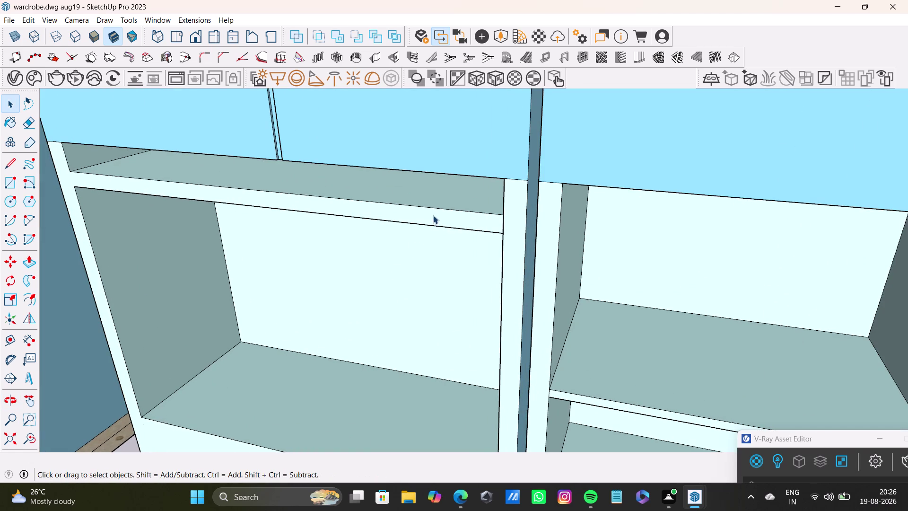
Draw a line across the new shelf's face from its front corner.
click(434, 216)
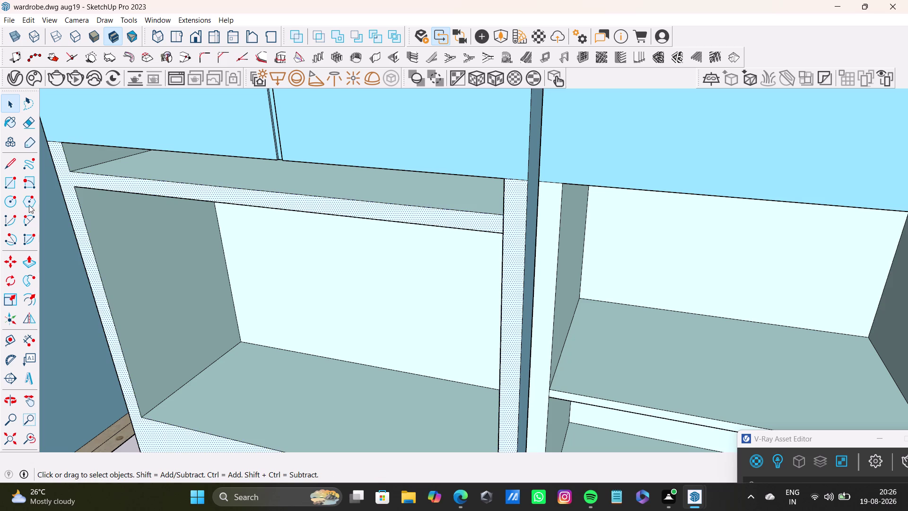
click(9, 166)
scroll(up, 3)
click(62, 160)
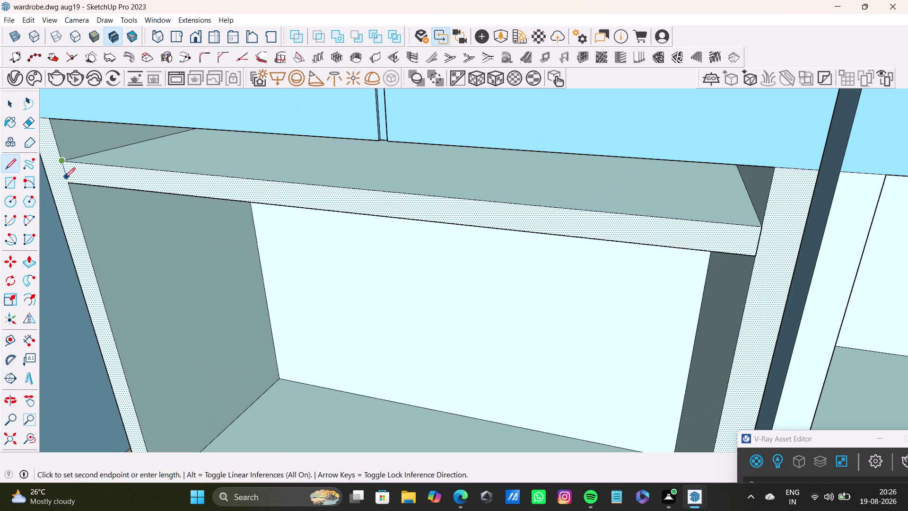
click(66, 181)
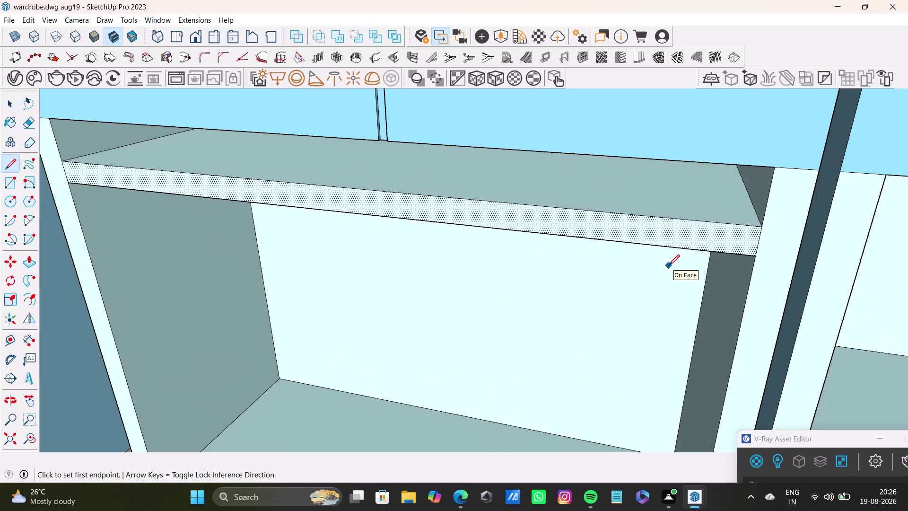
key(space)
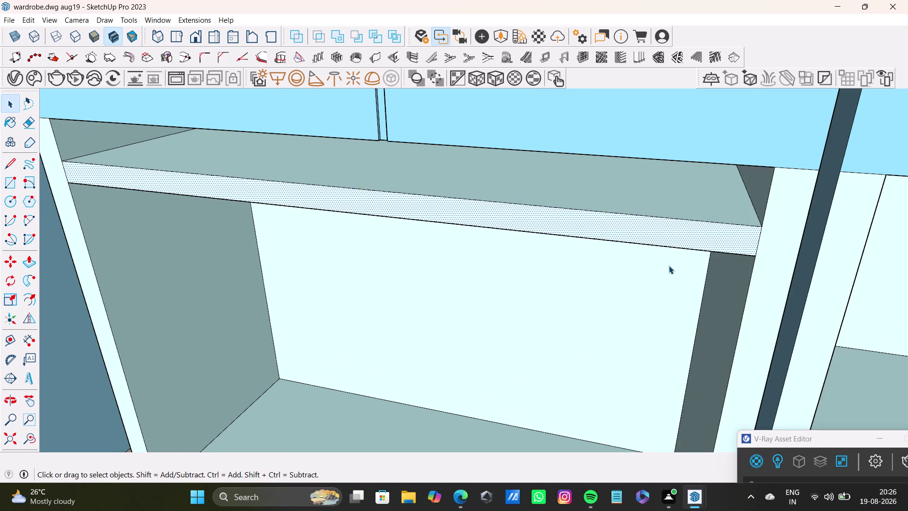
Push/pull the shelf's front face outward to thicken its front edge.
click(684, 240)
key(p)
drag(663, 219, 662, 220)
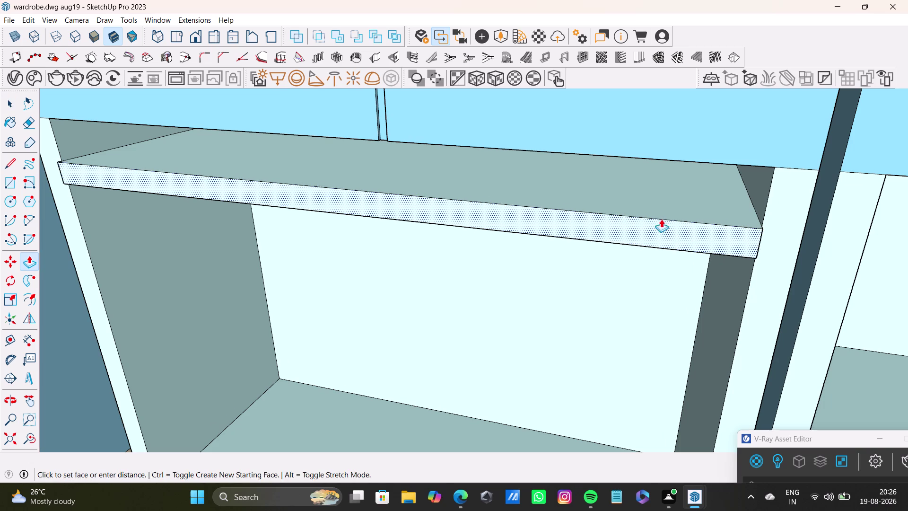
drag(662, 220, 652, 176)
scroll(down, 3)
Draw a vertical reference line on the lower-left bay's side panel.
middle_drag(582, 300, 590, 246)
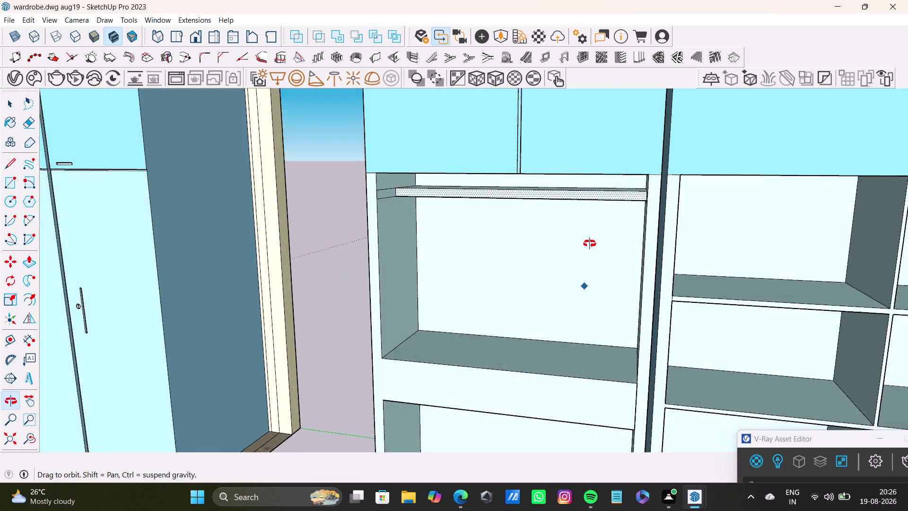
middle_drag(590, 246, 470, 302)
scroll(down, 3)
middle_drag(477, 351, 548, 317)
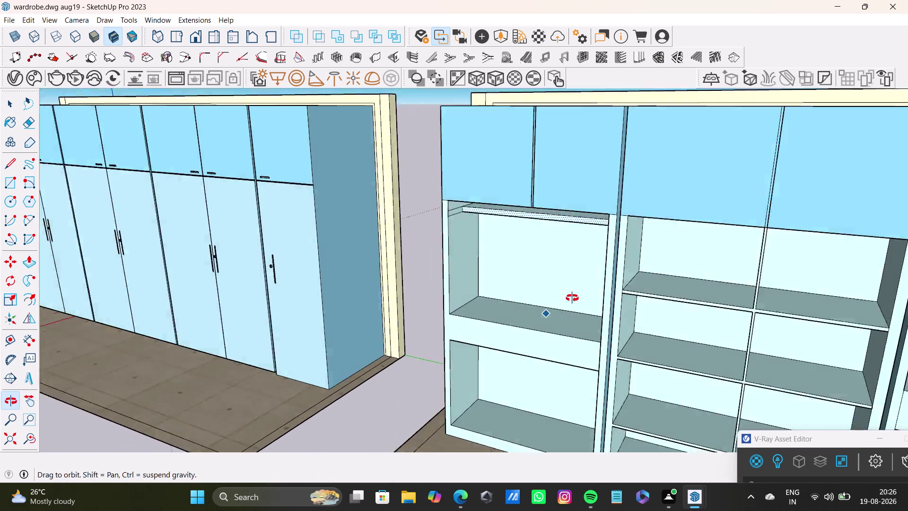
middle_drag(547, 317, 584, 308)
middle_drag(580, 297, 525, 231)
scroll(up, 3)
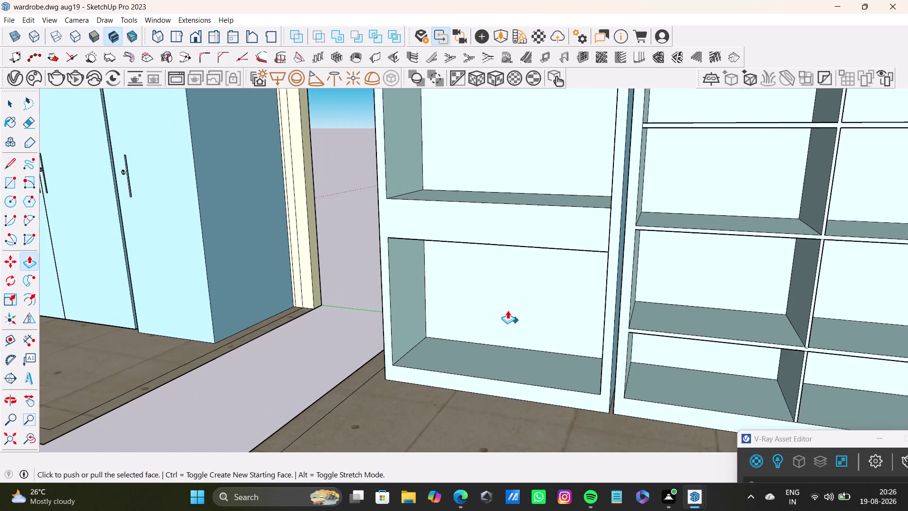
middle_drag(496, 291, 496, 257)
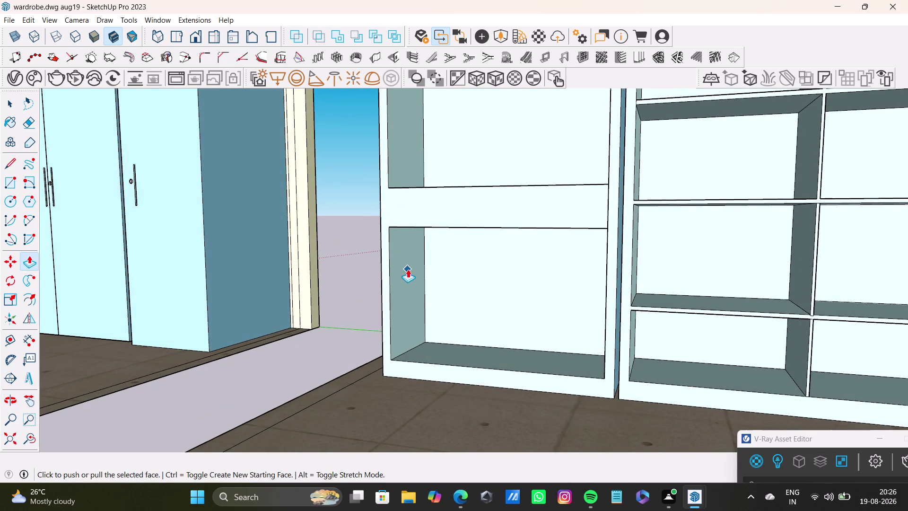
key(space)
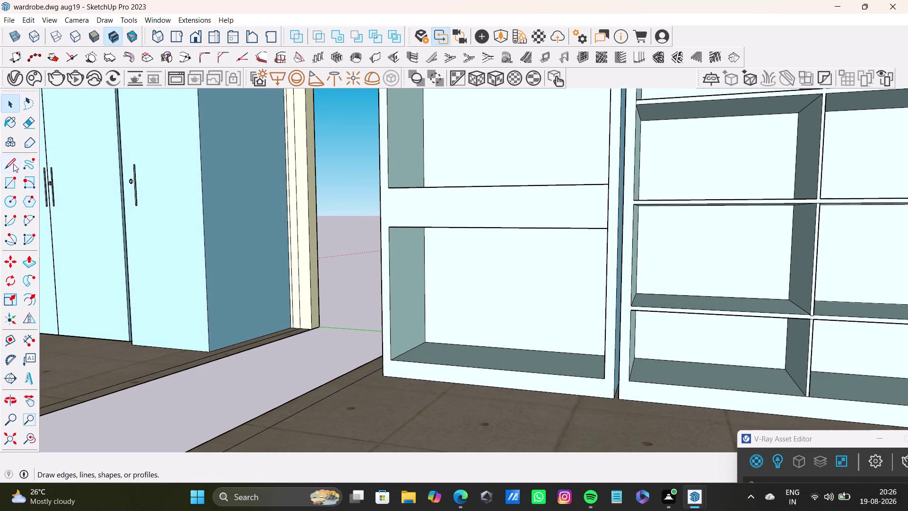
click(13, 164)
scroll(up, 3)
click(401, 173)
click(403, 242)
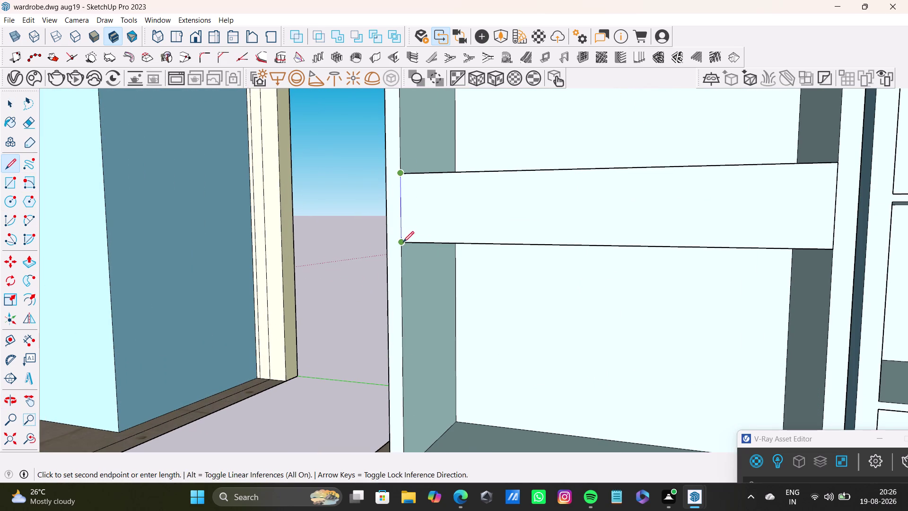
Place a guide line on the lower bay's side panel.
scroll(down, 3)
middle_drag(665, 332, 613, 294)
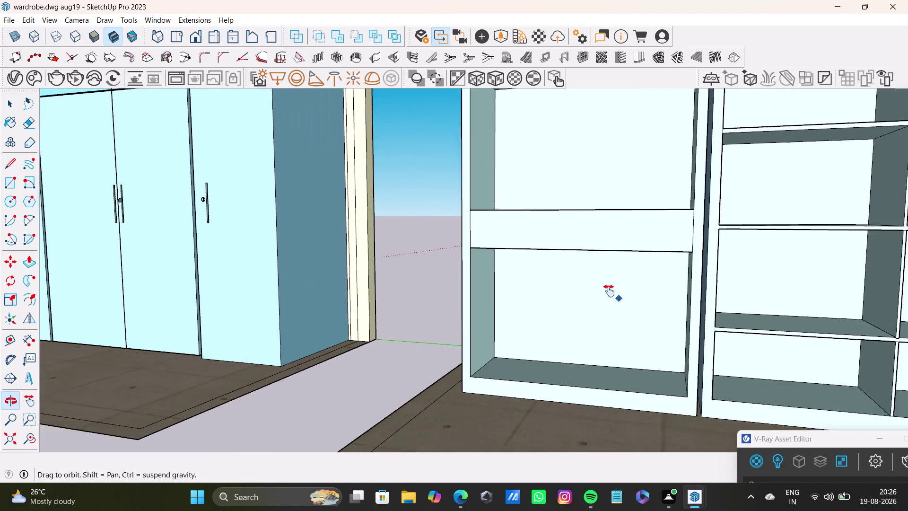
middle_drag(614, 294, 595, 273)
scroll(up, 3)
click(9, 336)
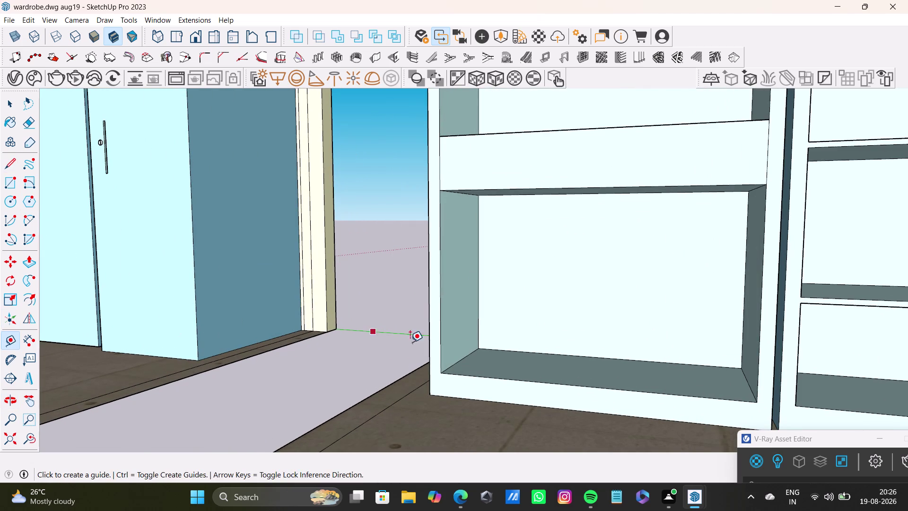
middle_drag(521, 356, 453, 352)
click(400, 293)
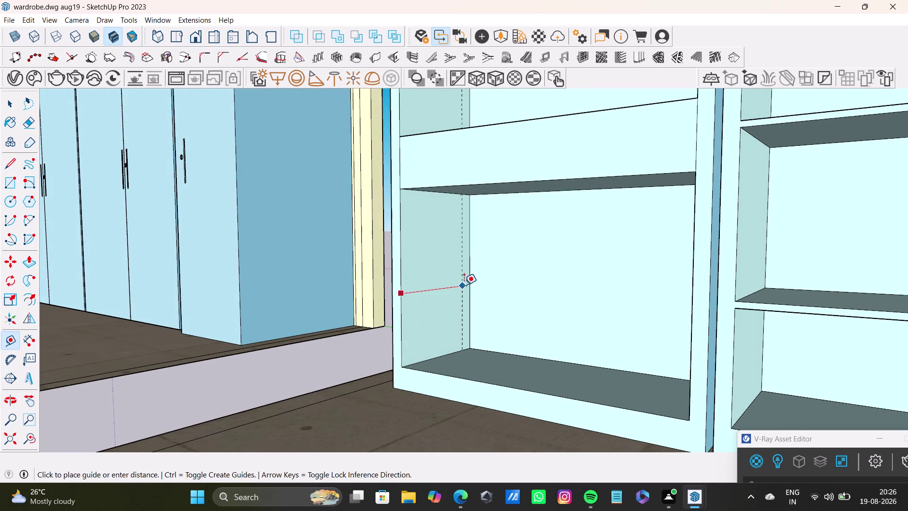
click(468, 283)
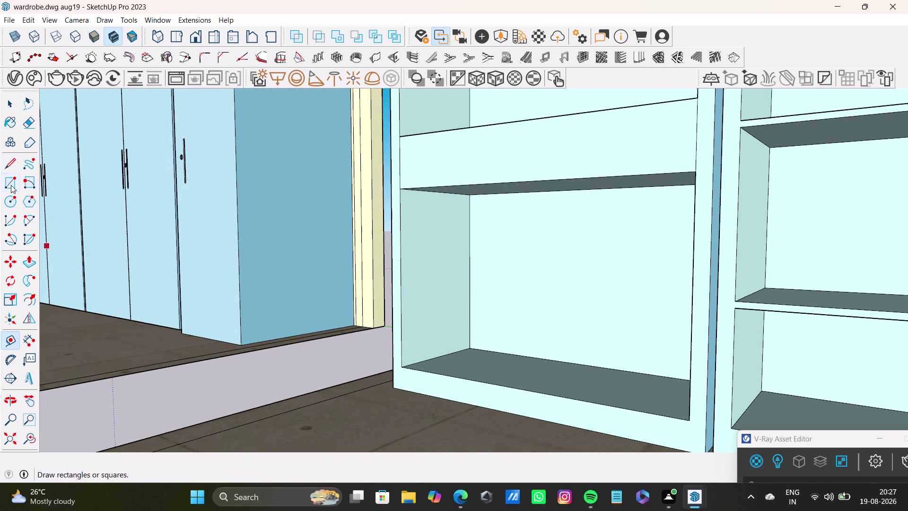
Draw a thin shelf strip on the side panel and extrude it across the lower bay.
click(11, 185)
click(400, 302)
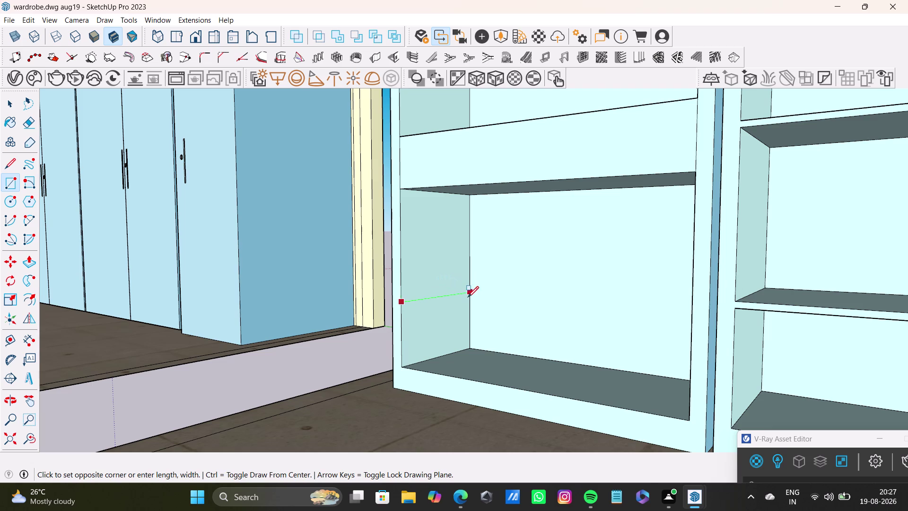
click(468, 301)
key(space)
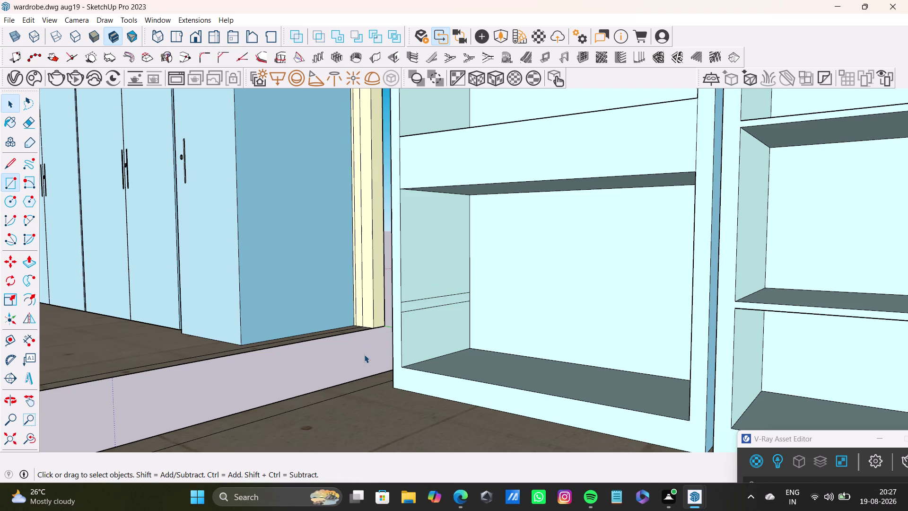
click(426, 304)
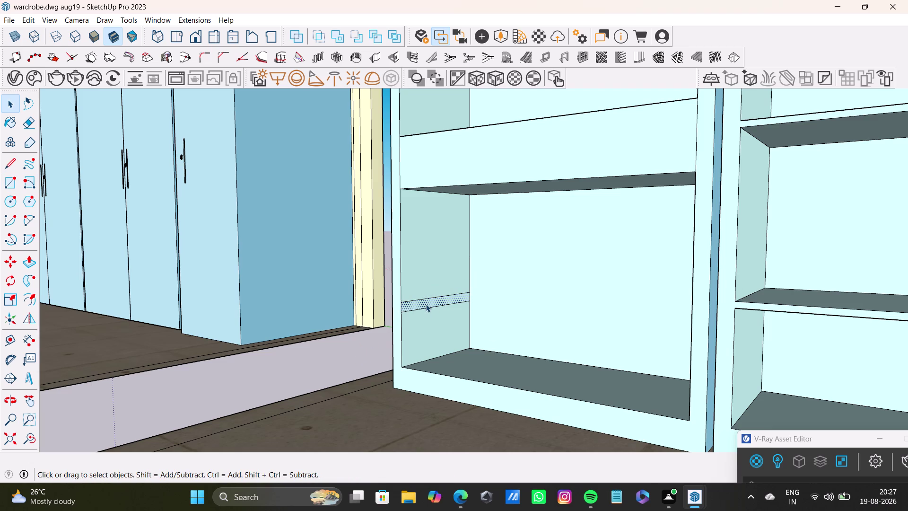
key(p)
drag(445, 305, 778, 401)
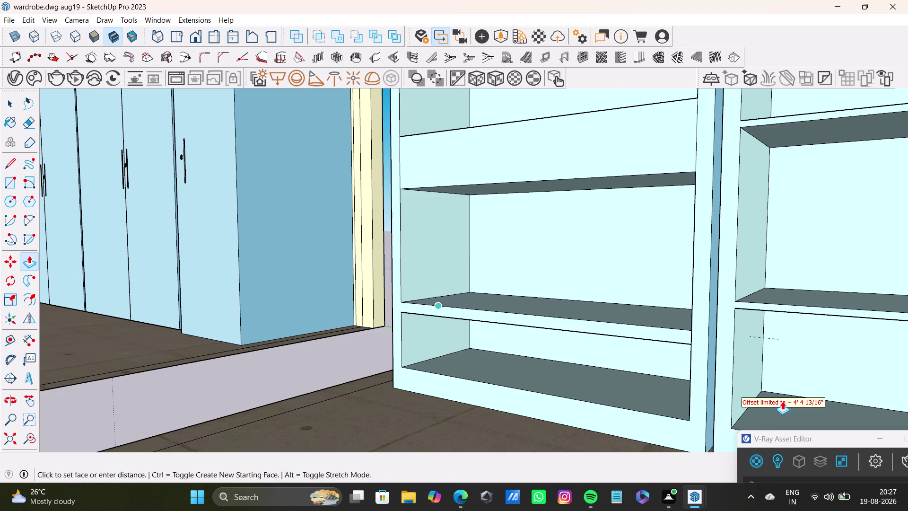
drag(779, 401, 690, 357)
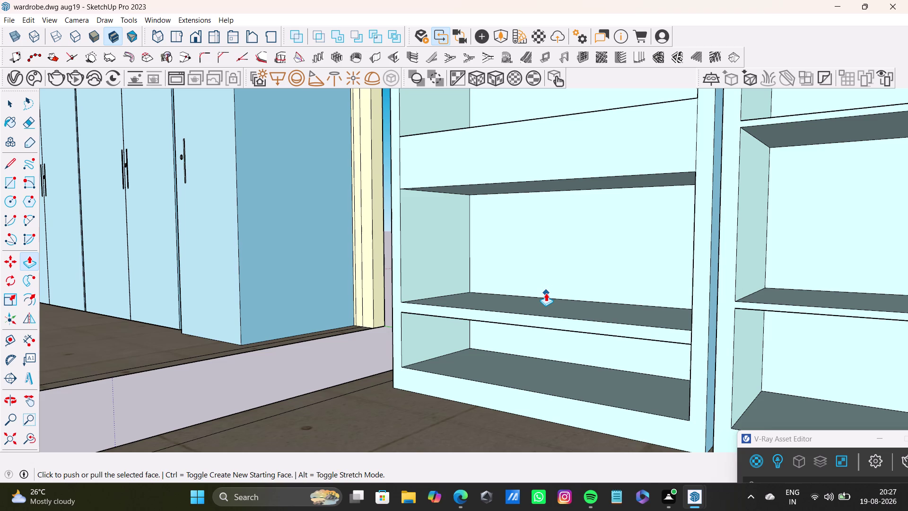
key(space)
Push/Pull the lower shelf's top face twice to adjust its thickness.
middle_drag(549, 297, 557, 326)
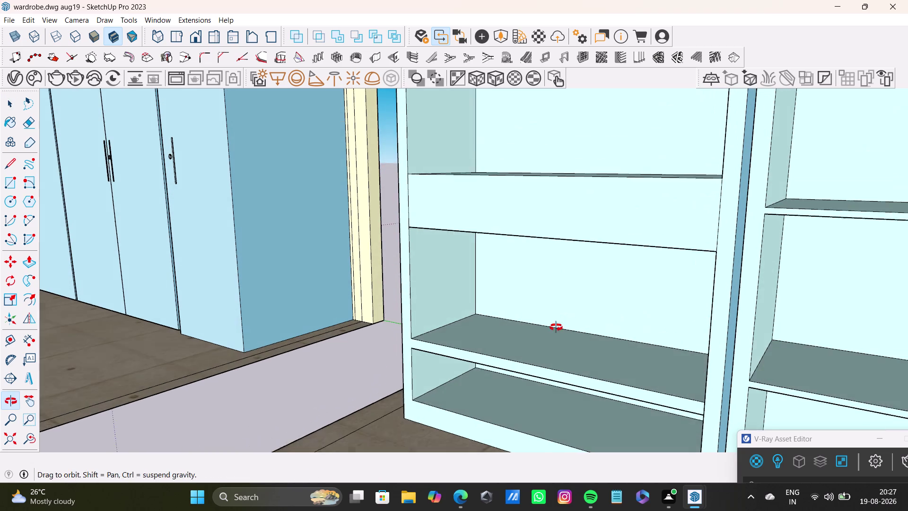
middle_drag(557, 326, 556, 327)
click(543, 346)
key(p)
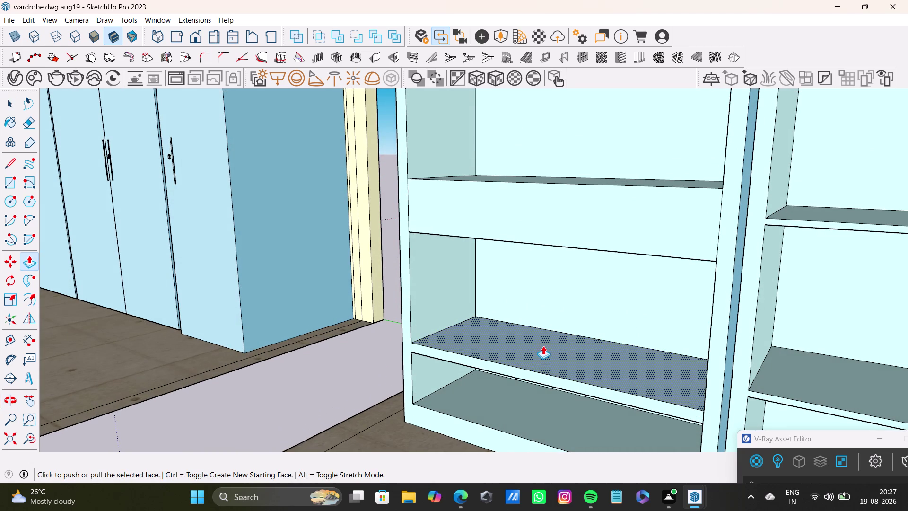
drag(546, 346, 539, 330)
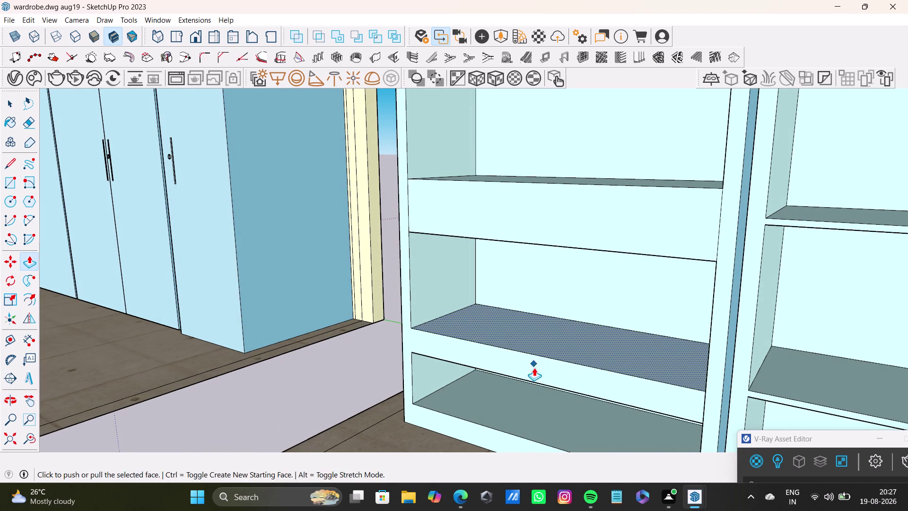
middle_drag(534, 368, 546, 285)
key(space)
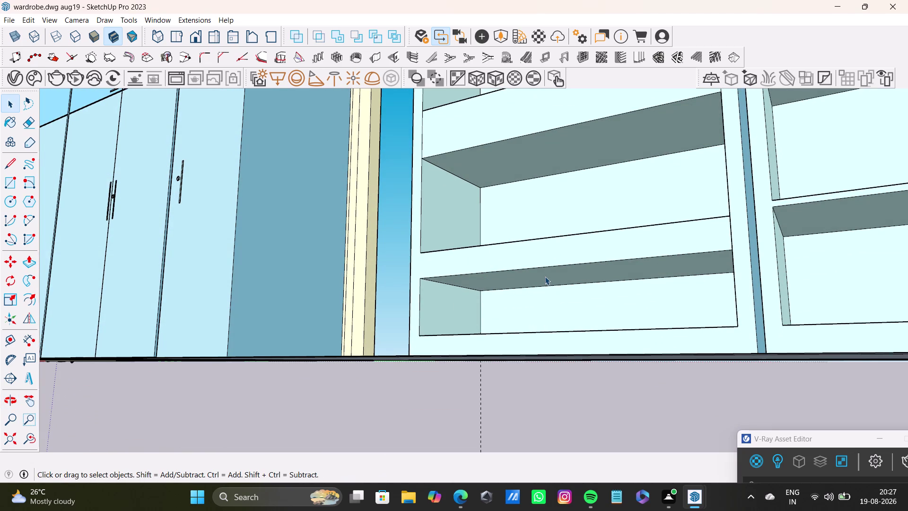
click(545, 276)
key(p)
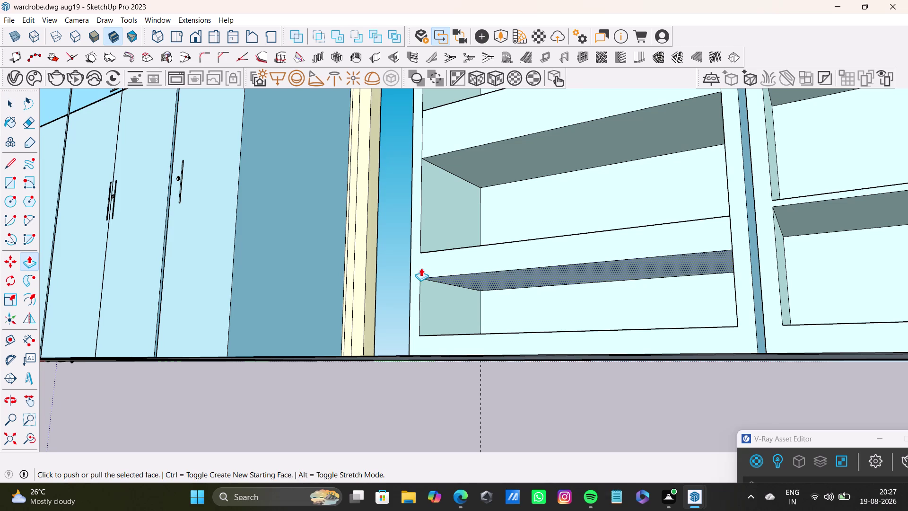
drag(530, 278, 525, 259)
key(space)
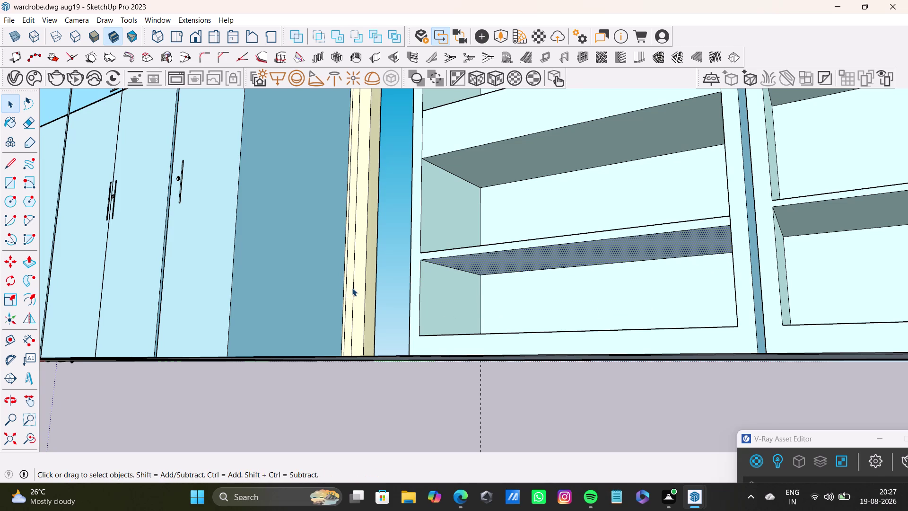
Start a line along the lower shelf's front edge, then cancel it.
click(9, 163)
scroll(up, 3)
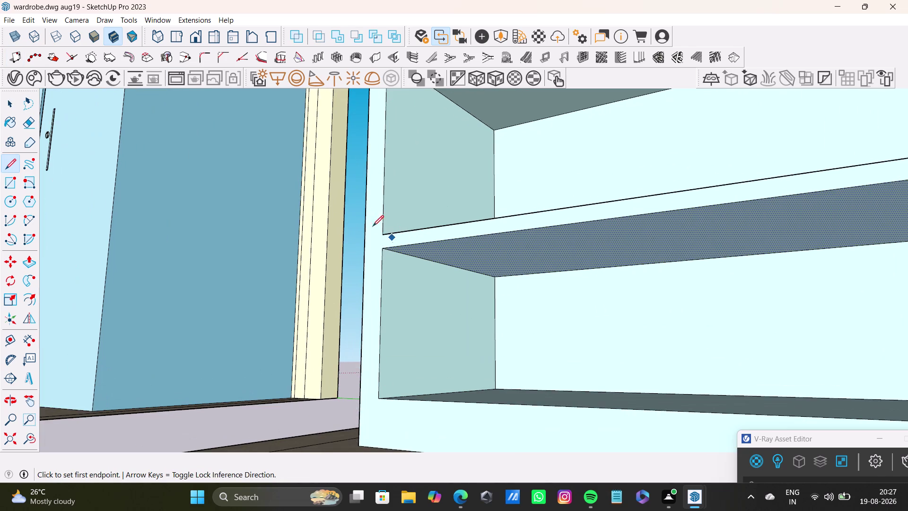
drag(384, 233, 384, 238)
click(384, 248)
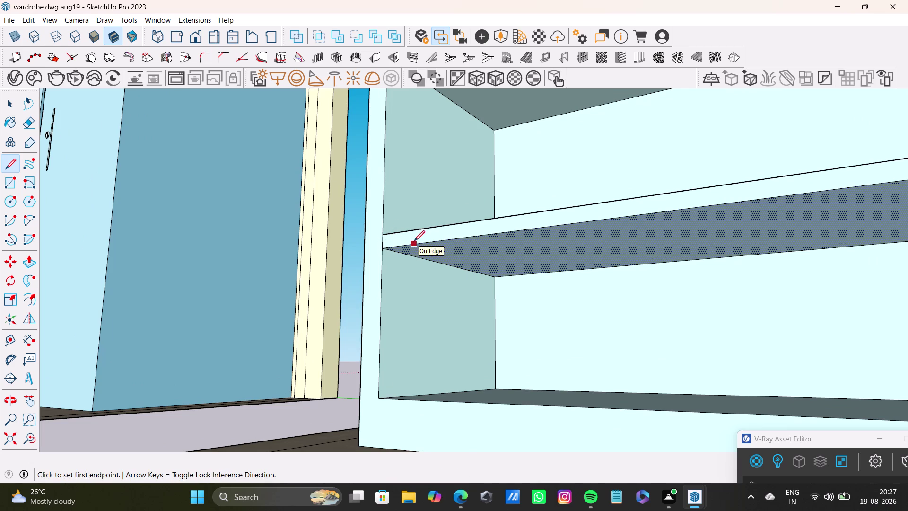
key(space)
scroll(down, 3)
middle_drag(694, 207, 682, 277)
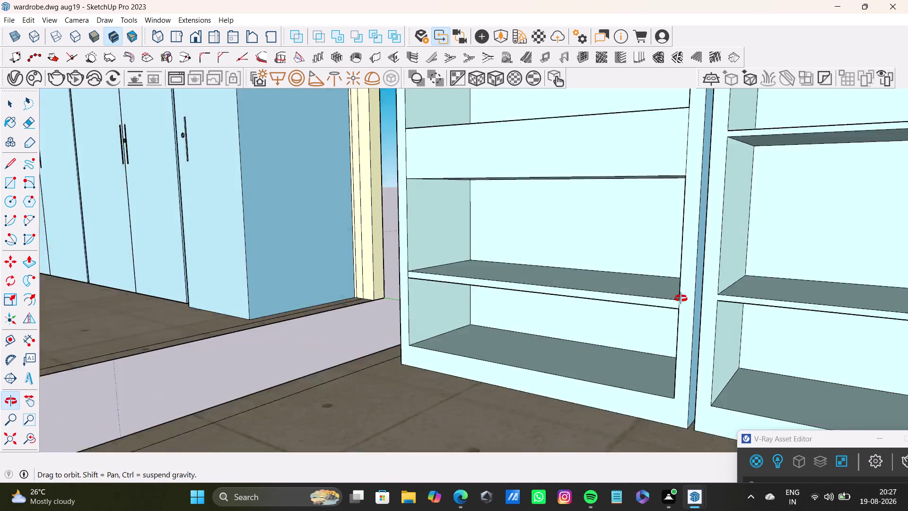
middle_drag(682, 276, 679, 326)
scroll(up, 3)
middle_drag(567, 316, 630, 347)
scroll(up, 3)
scroll(down, 3)
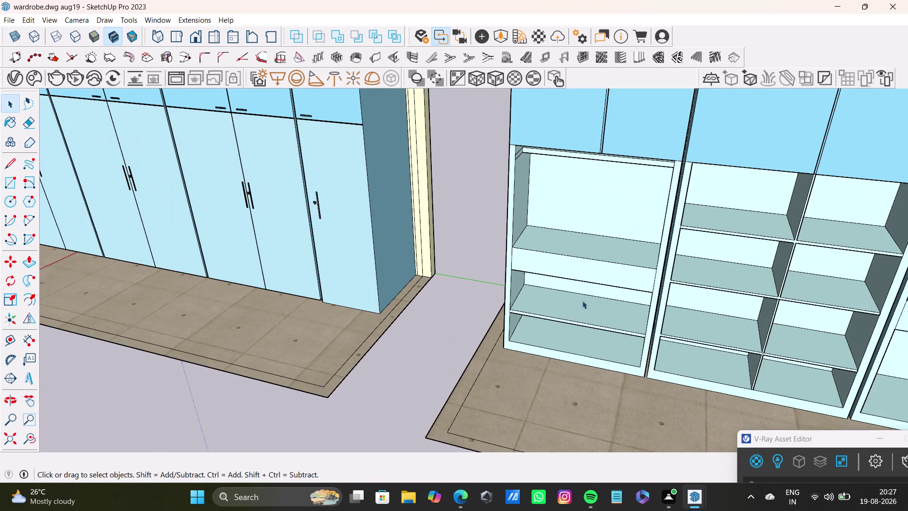
middle_drag(573, 277, 402, 271)
middle_drag(513, 301, 534, 265)
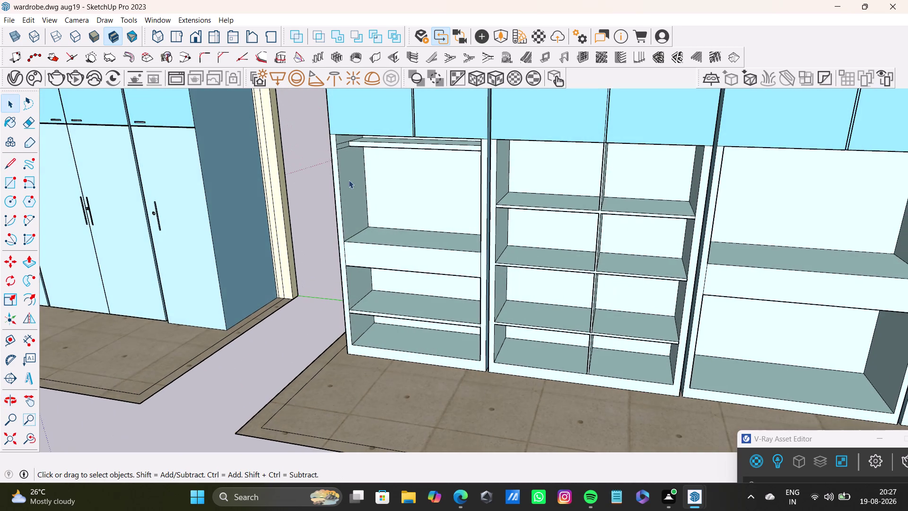
middle_drag(432, 284, 441, 255)
scroll(up, 3)
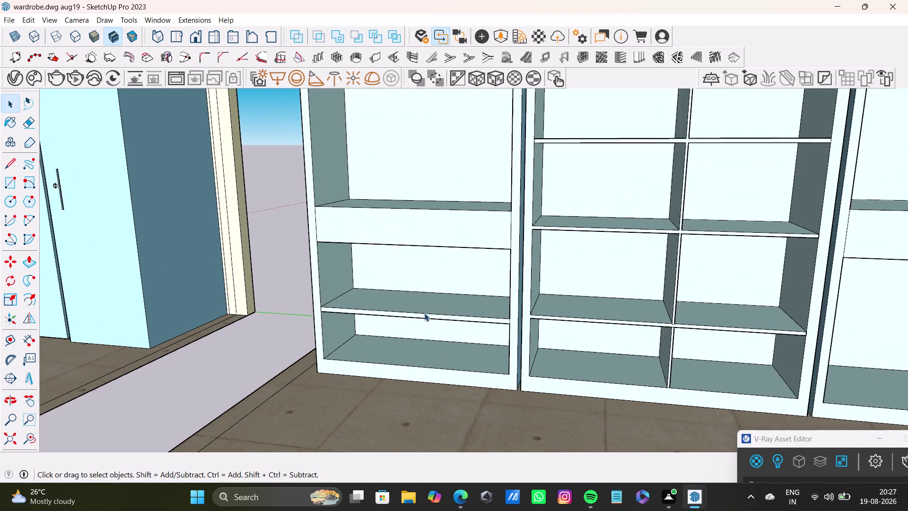
scroll(up, 3)
scroll(down, 3)
middle_drag(543, 307, 490, 290)
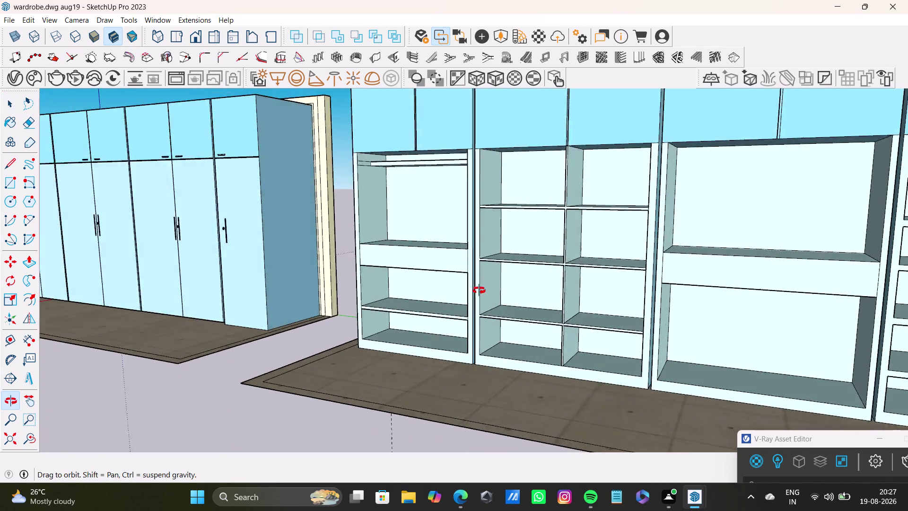
middle_drag(491, 291, 437, 321)
middle_drag(440, 310, 325, 265)
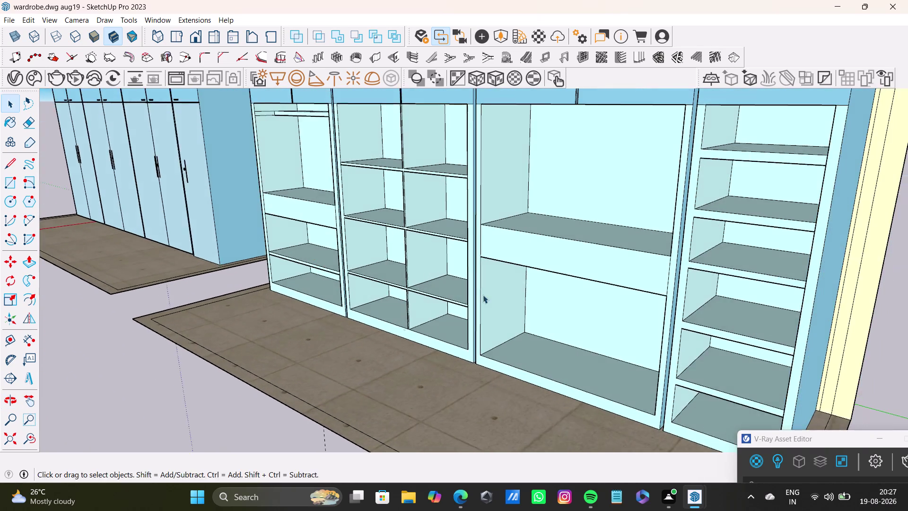
middle_drag(484, 295, 537, 307)
middle_drag(575, 307, 609, 310)
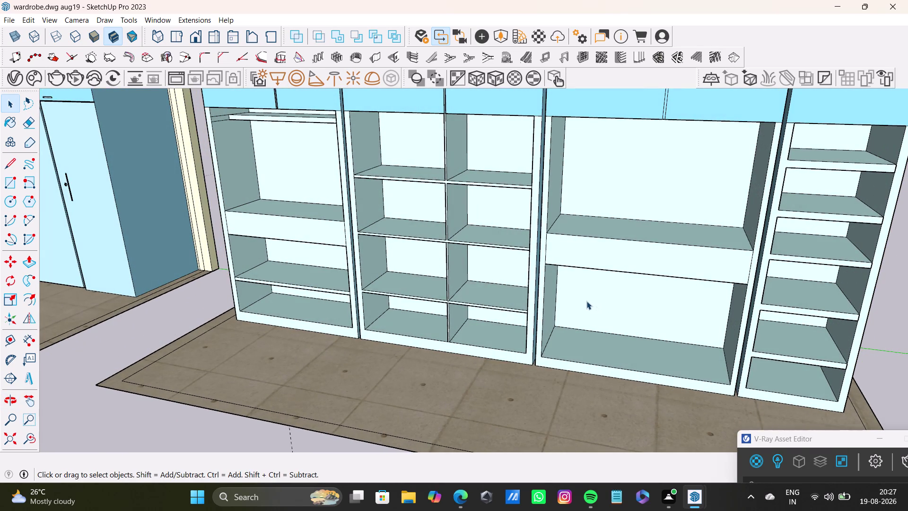
middle_drag(626, 293, 544, 298)
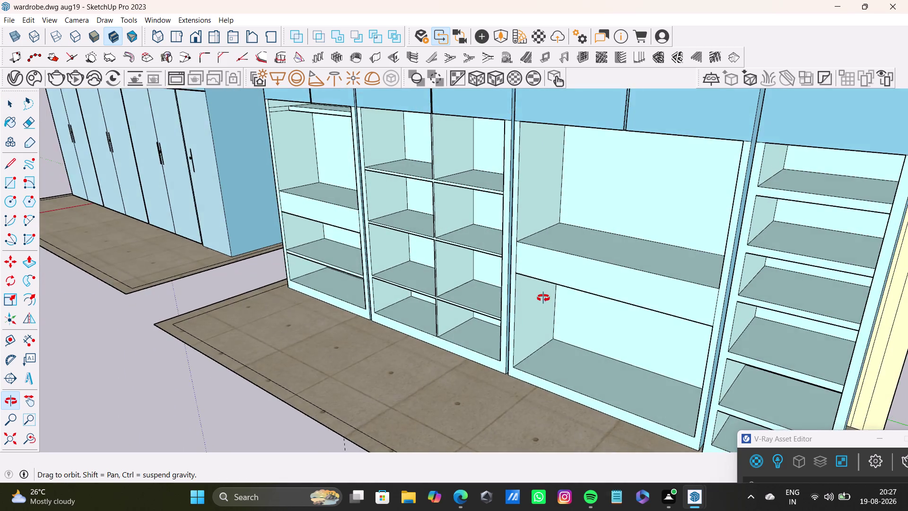
middle_drag(544, 298, 524, 261)
middle_drag(551, 292, 639, 285)
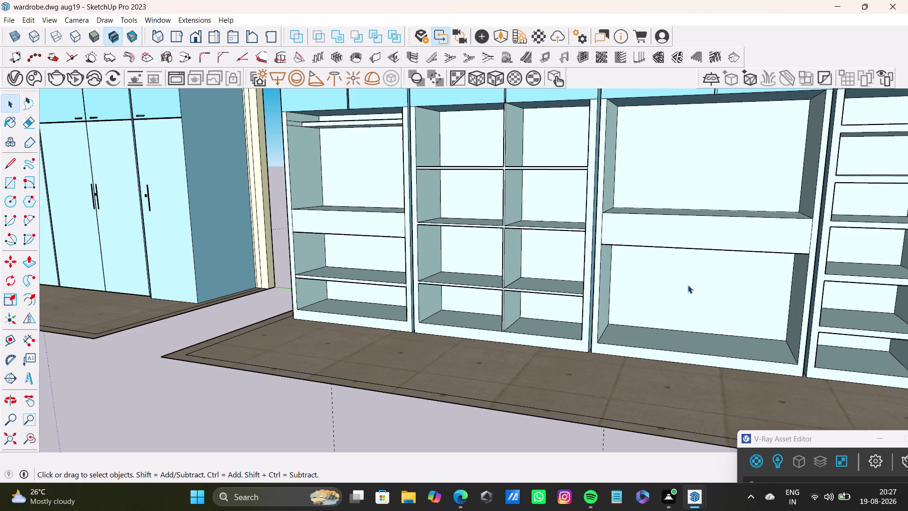
middle_drag(689, 271, 678, 296)
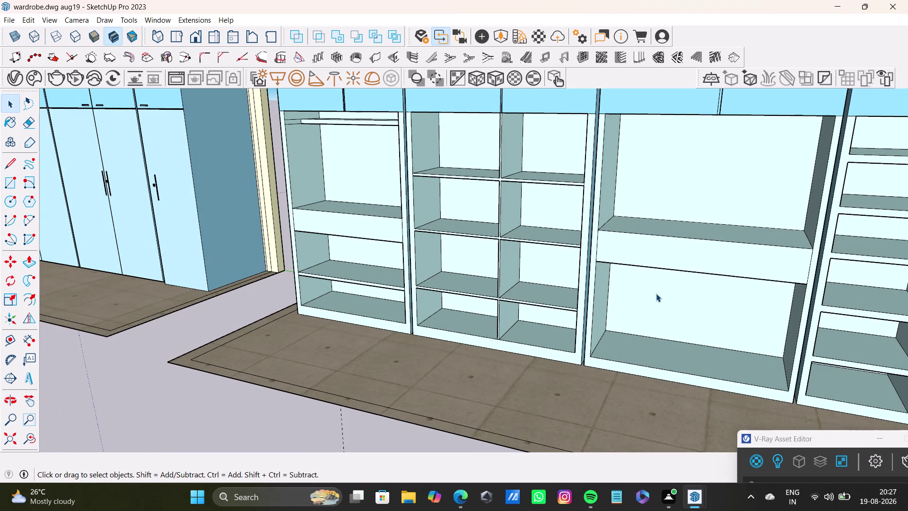
middle_drag(729, 259, 595, 248)
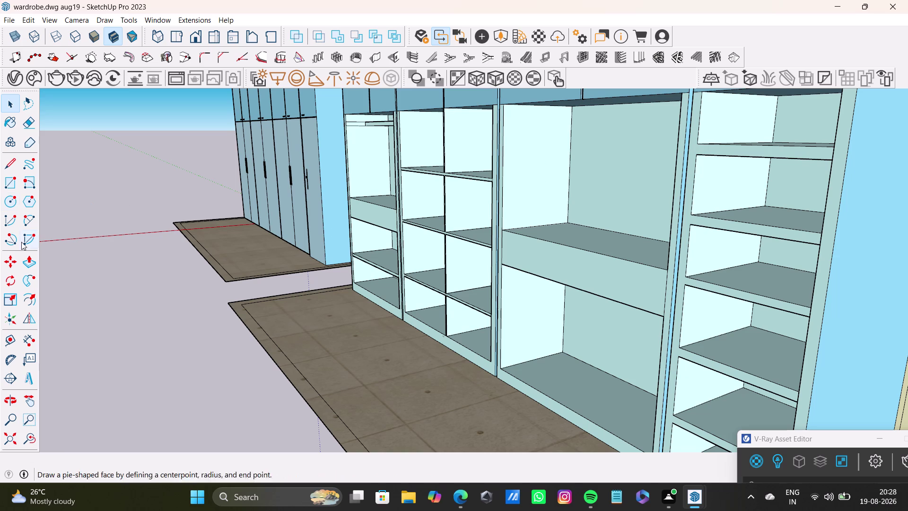
click(4, 341)
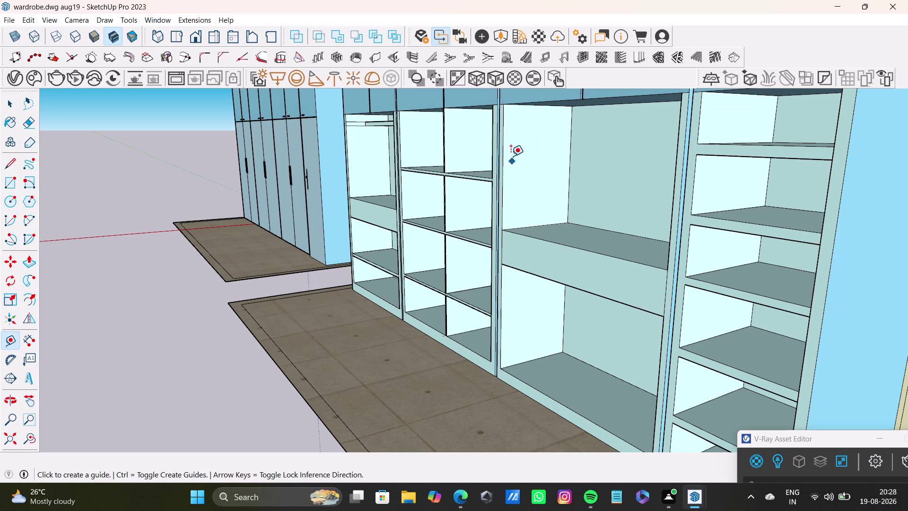
Place a guide below the bay top and draw a thin rail rectangle under it.
click(505, 136)
click(569, 141)
click(7, 183)
scroll(up, 3)
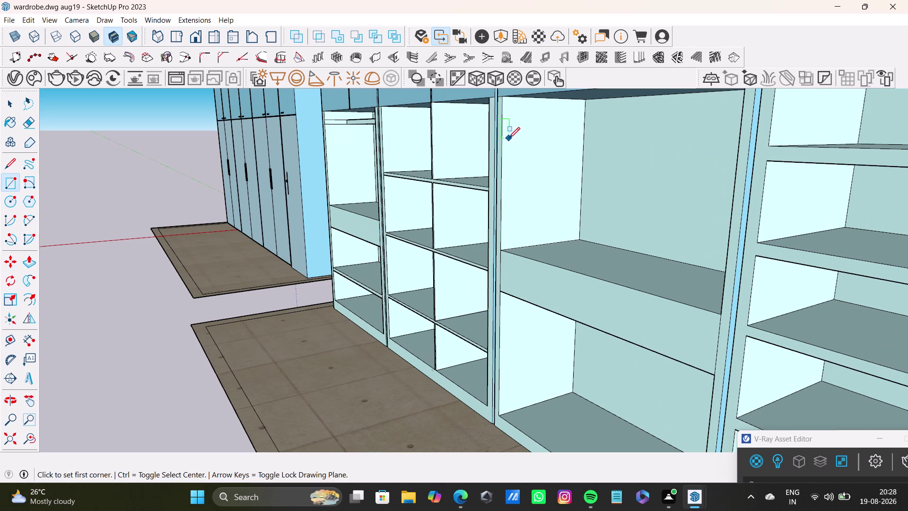
click(505, 134)
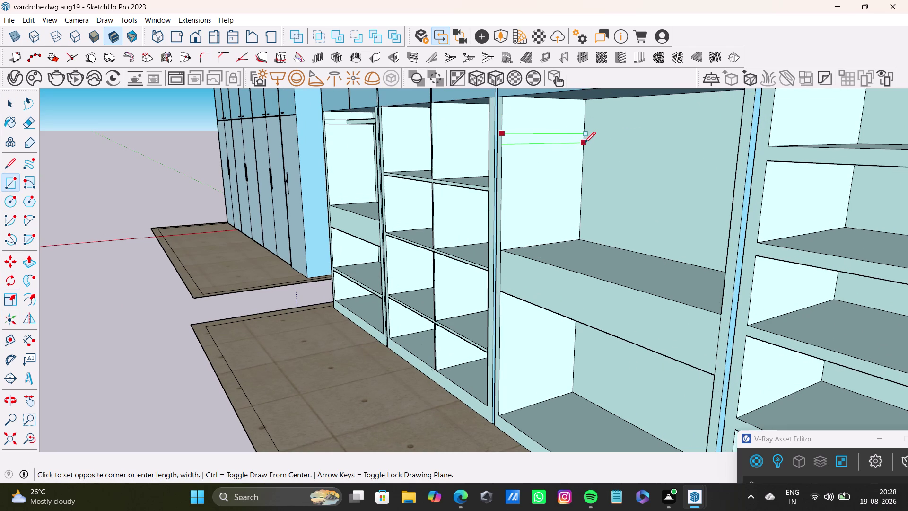
click(585, 141)
key(space)
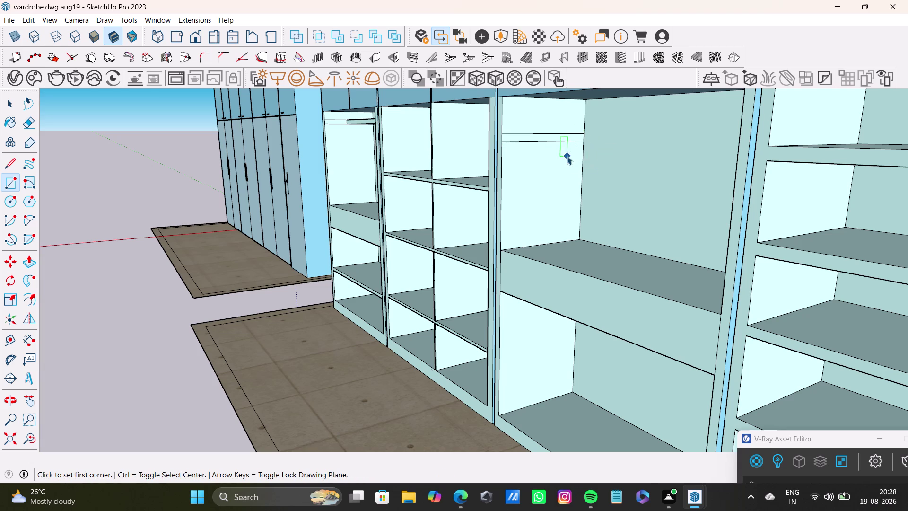
Extrude the rail rectangle across the middle bay to its far side.
click(32, 264)
scroll(up, 3)
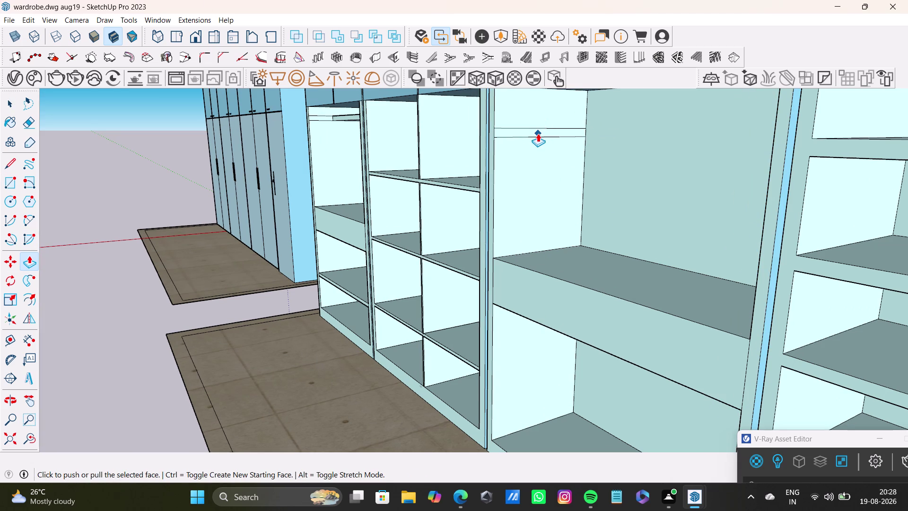
key(space)
click(538, 133)
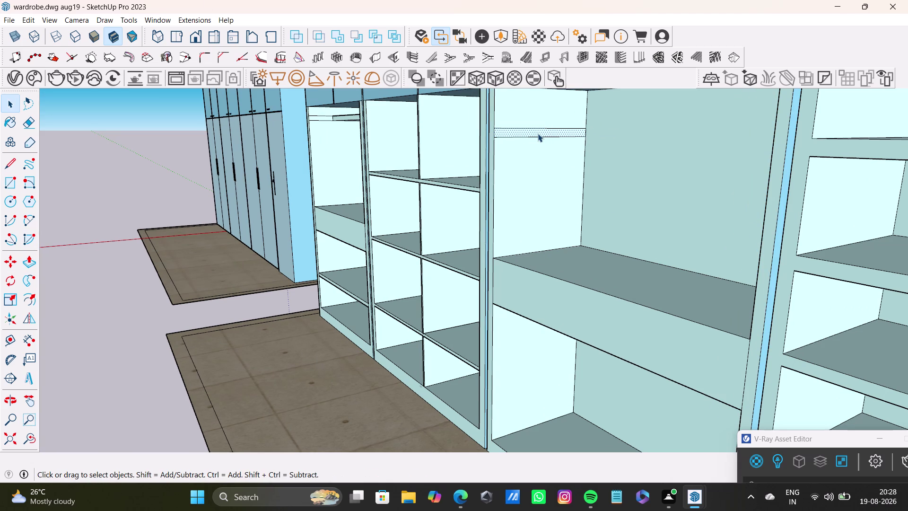
key(p)
drag(538, 134, 648, 166)
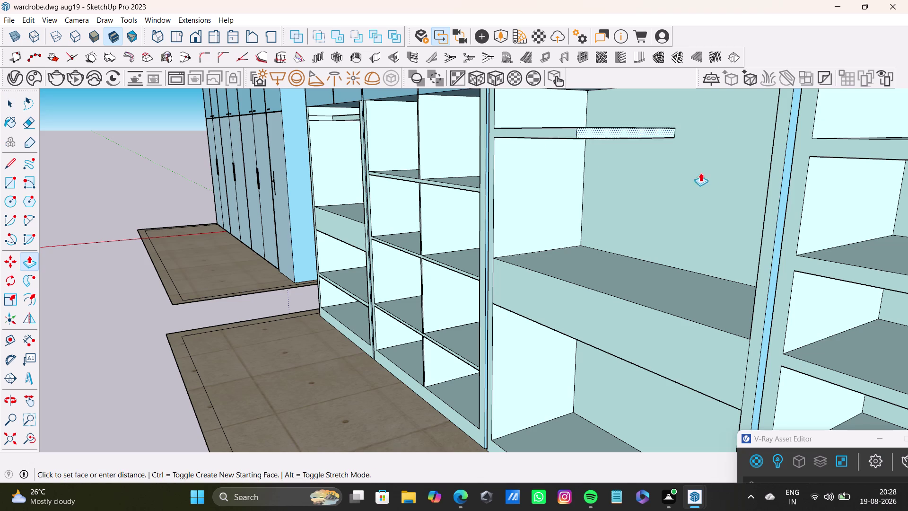
drag(648, 166, 790, 179)
Draw a line on the front edge of the shelf below the rail.
middle_drag(611, 205, 645, 264)
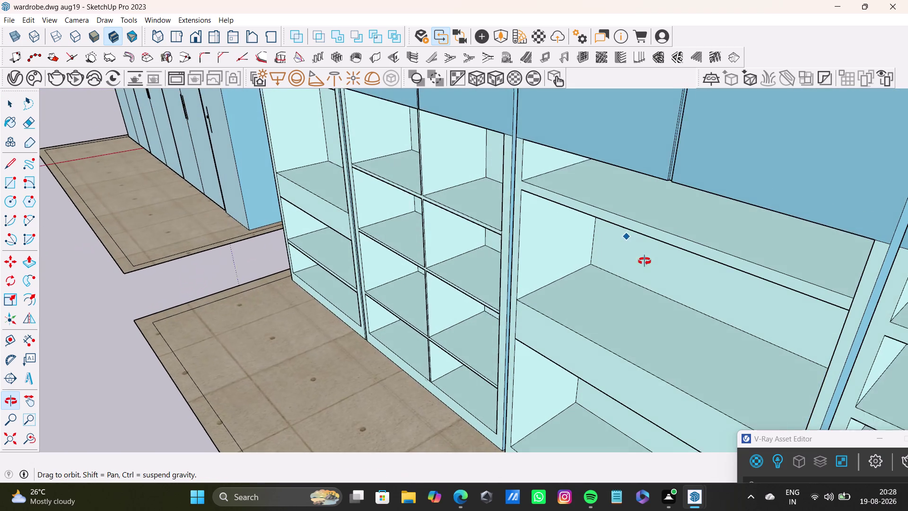
middle_drag(645, 263, 644, 258)
drag(11, 165, 15, 163)
scroll(up, 3)
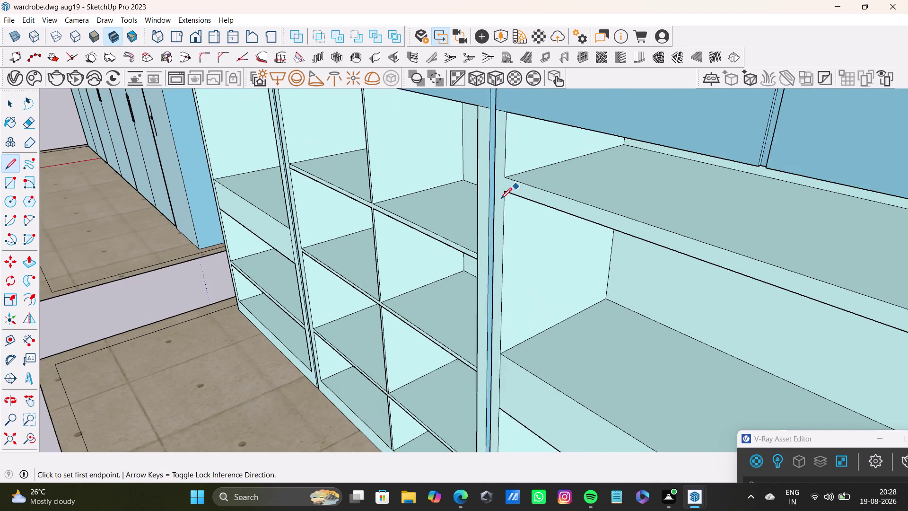
scroll(up, 3)
click(508, 169)
click(510, 192)
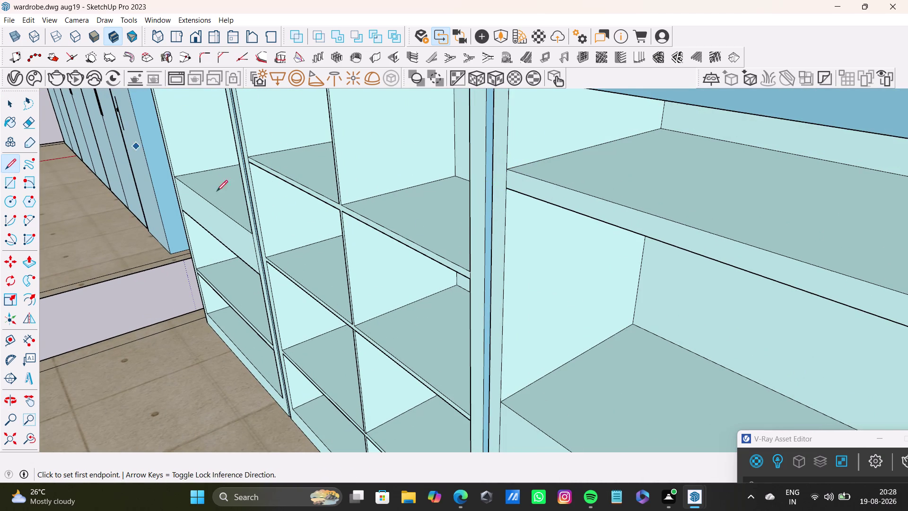
scroll(down, 3)
scroll(up, 3)
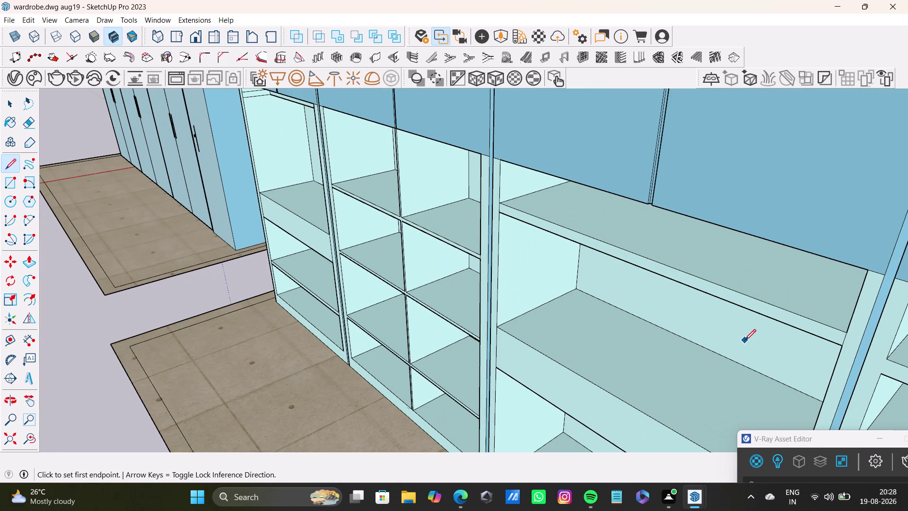
key(space)
Pull the strip face outward along the shelf front.
click(767, 311)
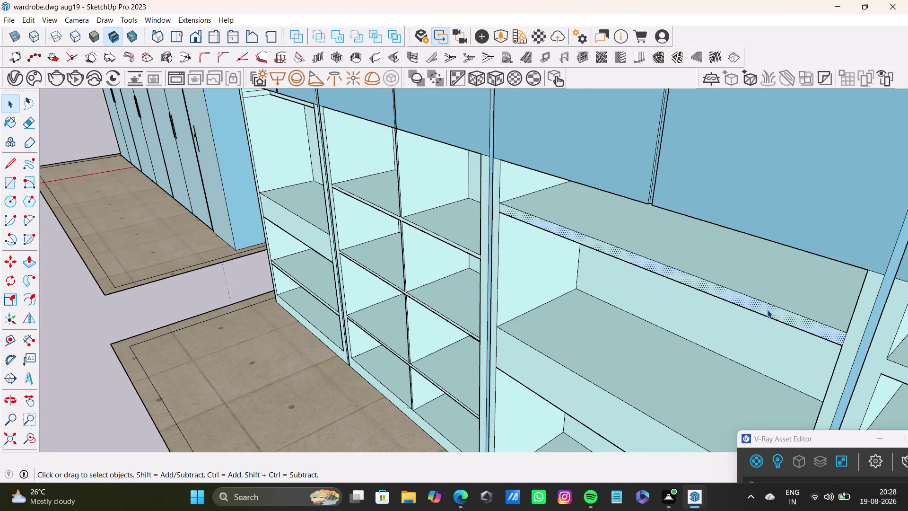
key(p)
drag(765, 301, 787, 284)
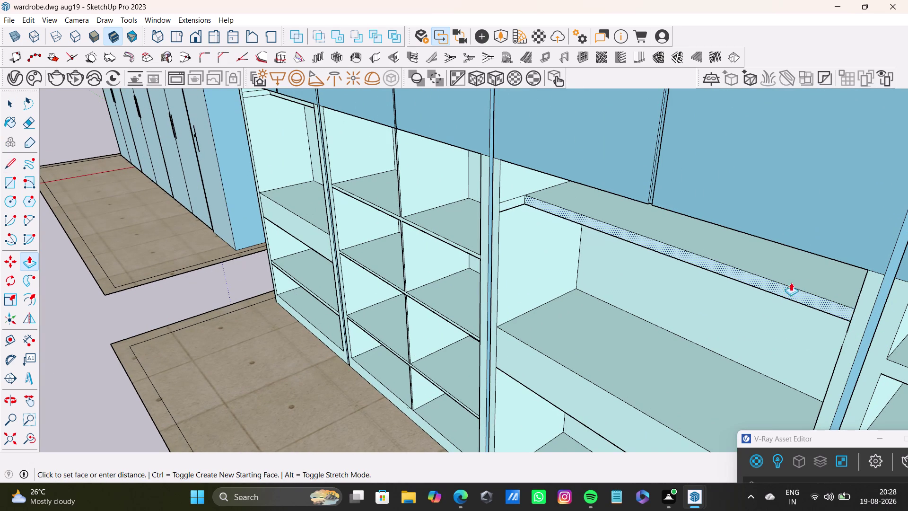
drag(788, 284, 803, 275)
scroll(down, 3)
Finish resizing the hanging rail across the wide bay.
middle_drag(597, 342, 665, 234)
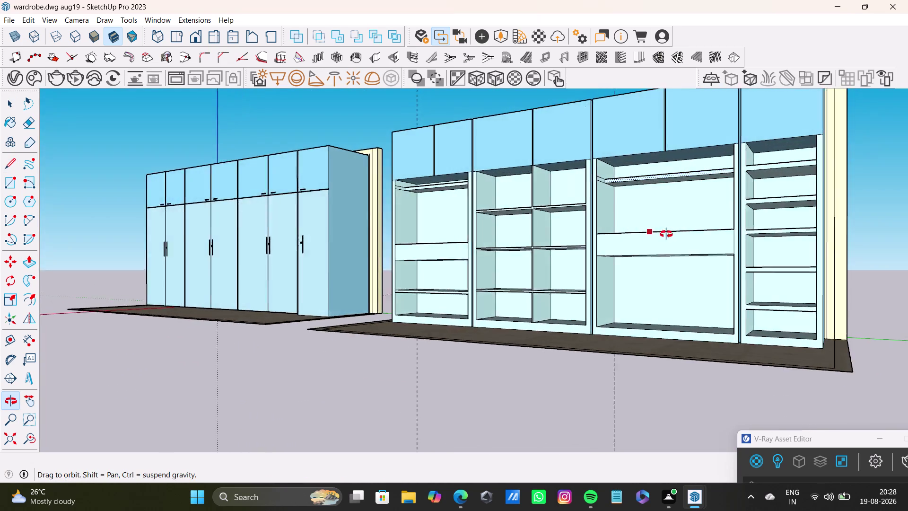
middle_drag(665, 234, 528, 261)
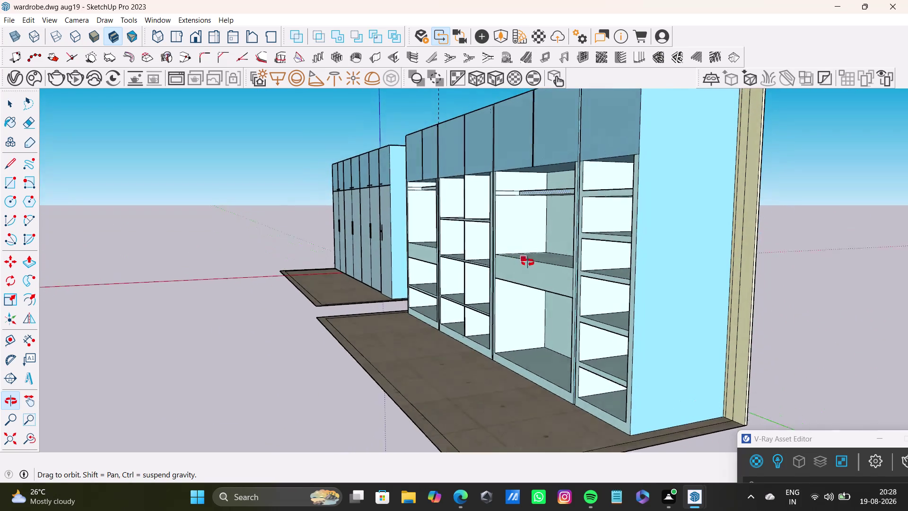
middle_drag(528, 261, 588, 303)
scroll(up, 3)
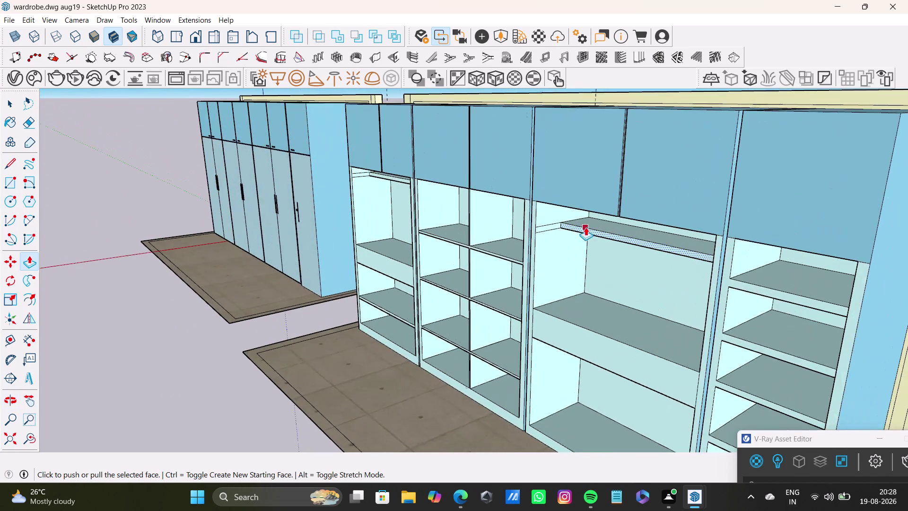
scroll(up, 3)
key(space)
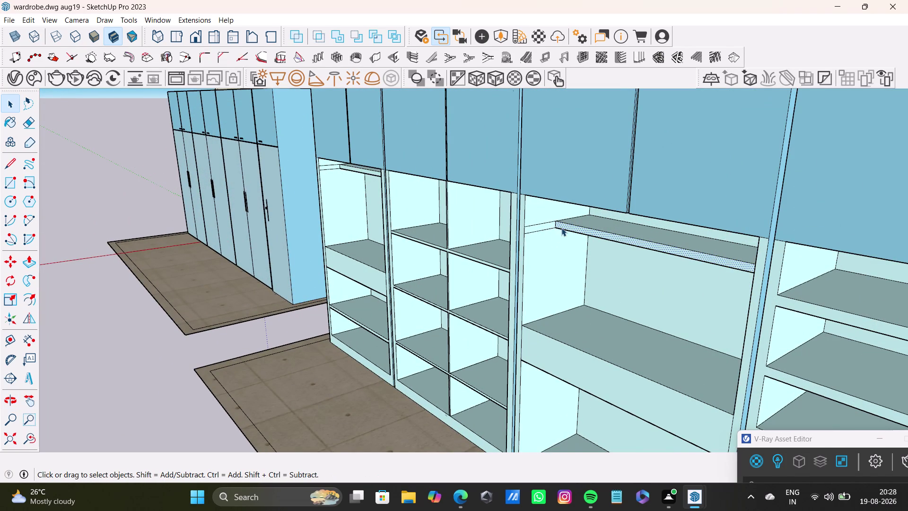
scroll(down, 3)
Delete the stray small face at the top of the left bay.
middle_drag(536, 291, 602, 245)
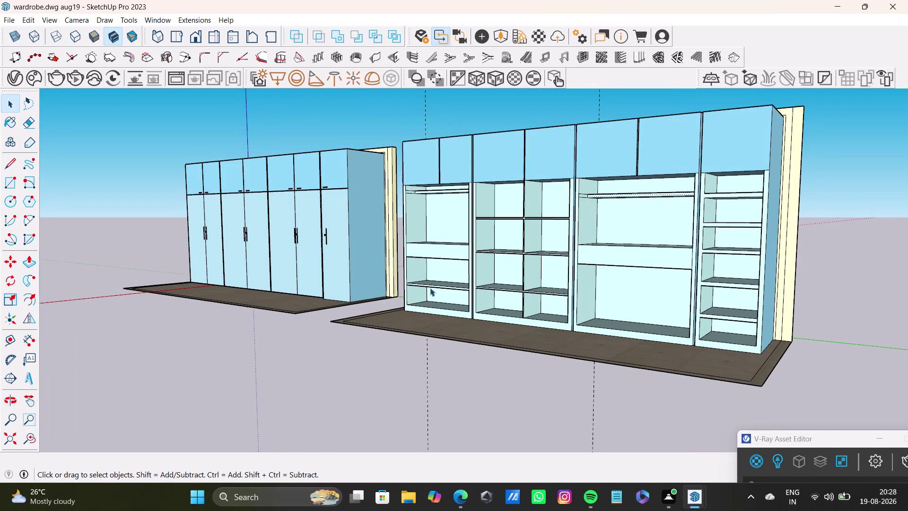
scroll(up, 3)
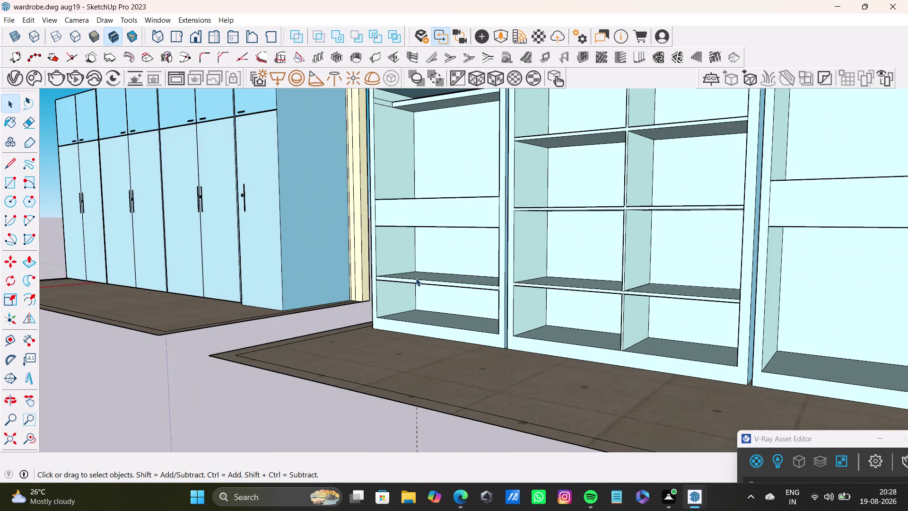
middle_drag(415, 282, 347, 311)
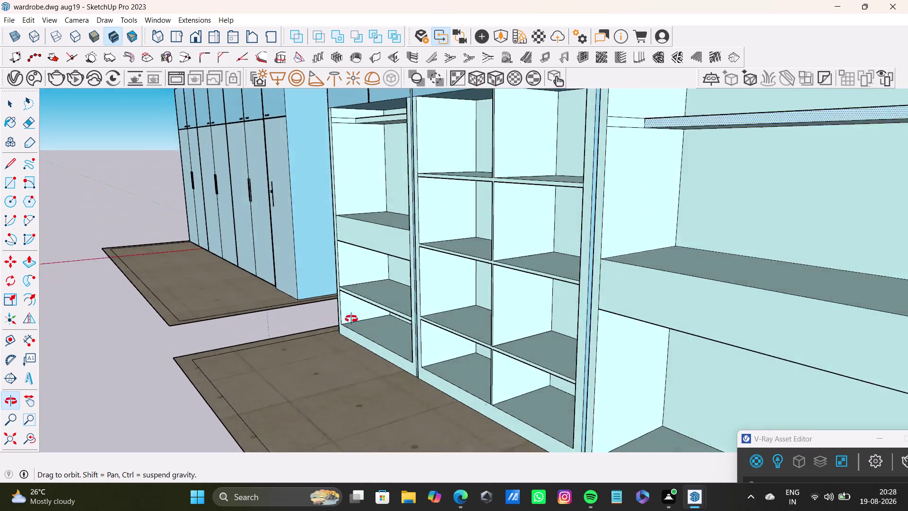
middle_drag(346, 310, 355, 321)
scroll(up, 3)
click(348, 119)
key(Delete)
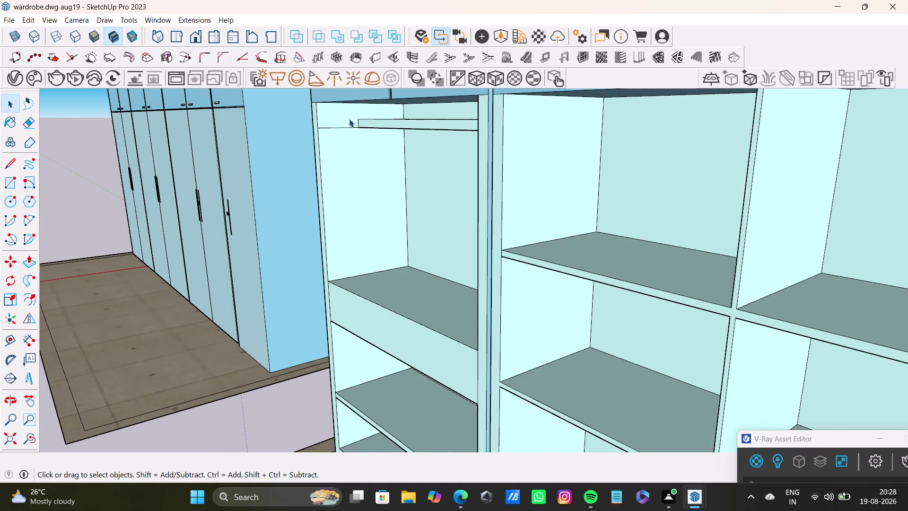
click(347, 125)
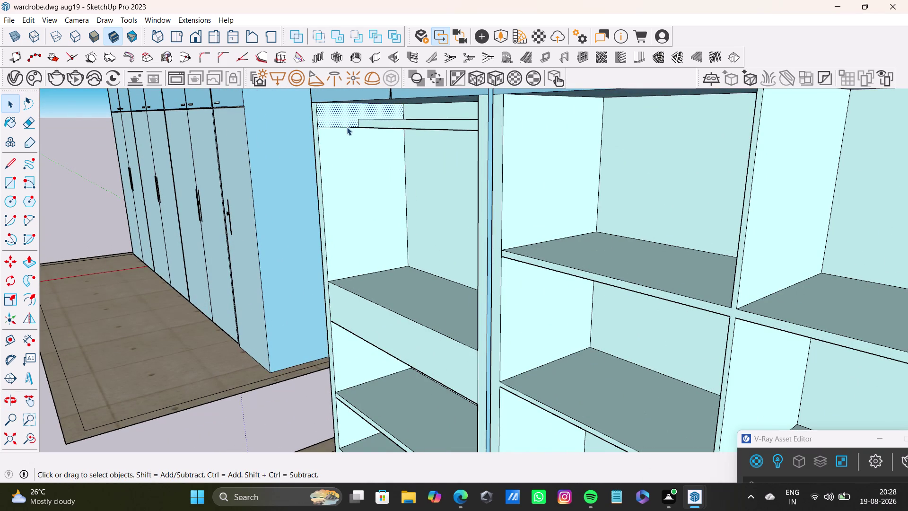
click(347, 127)
key(Delete)
scroll(down, 3)
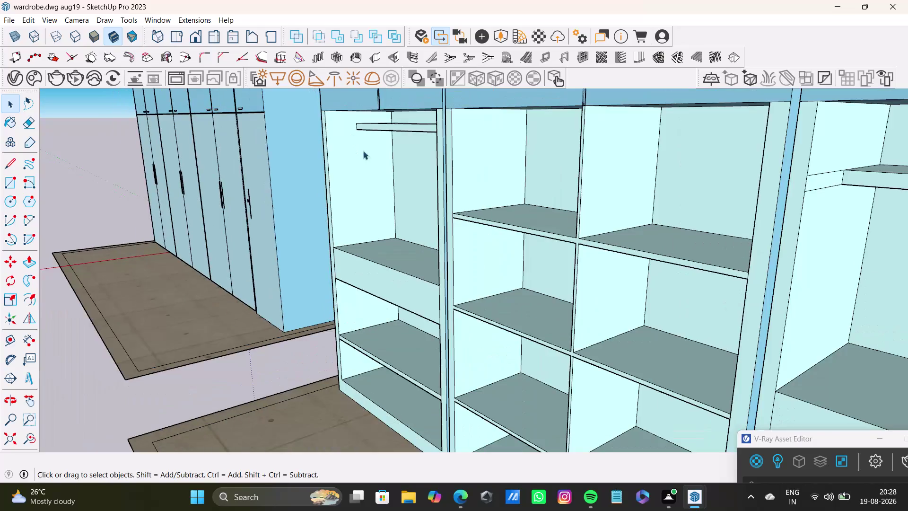
scroll(down, 3)
scroll(up, 3)
Delete the stray edge beside the wide bay's shelf.
click(651, 165)
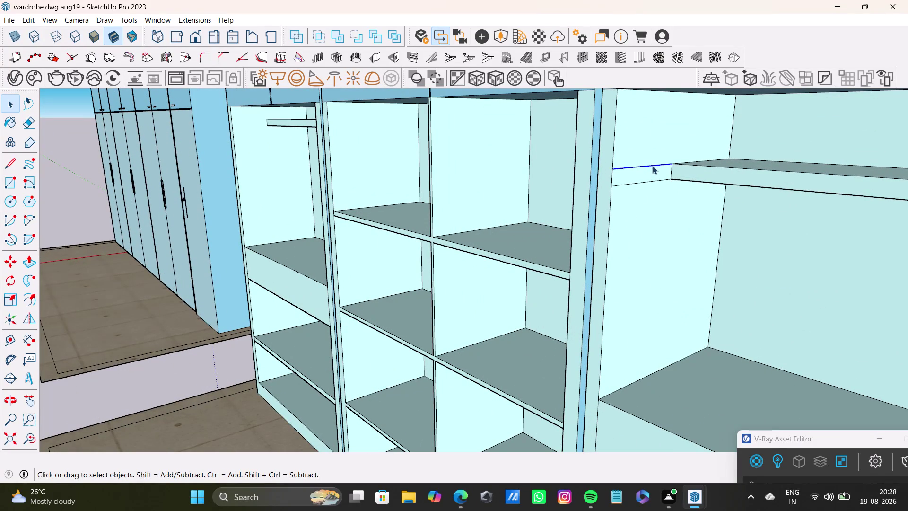
key(Delete)
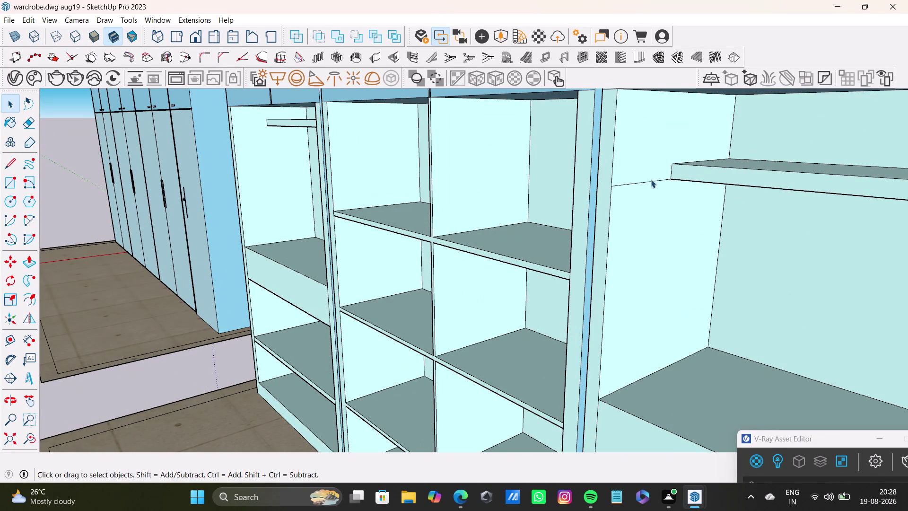
click(652, 181)
key(Delete)
scroll(down, 3)
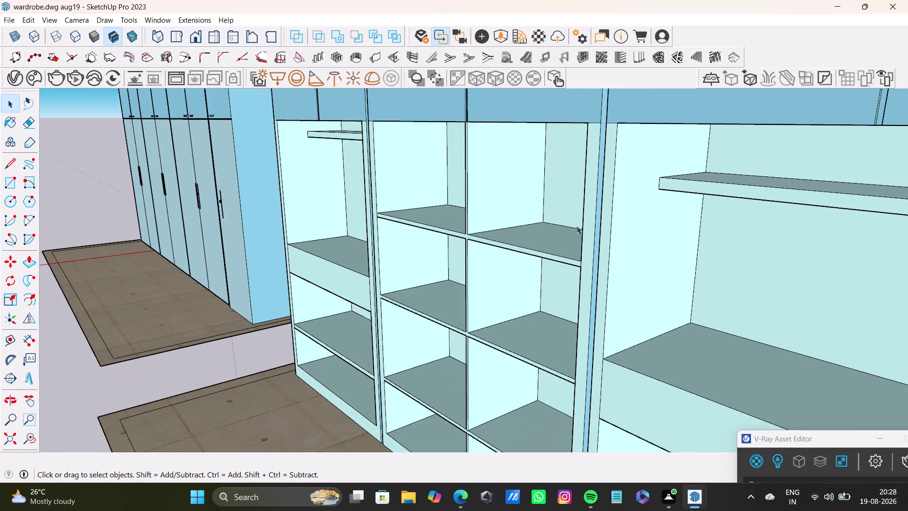
scroll(down, 3)
Start a shelf outline rectangle on the wide bay's lower side wall.
middle_drag(595, 346, 705, 341)
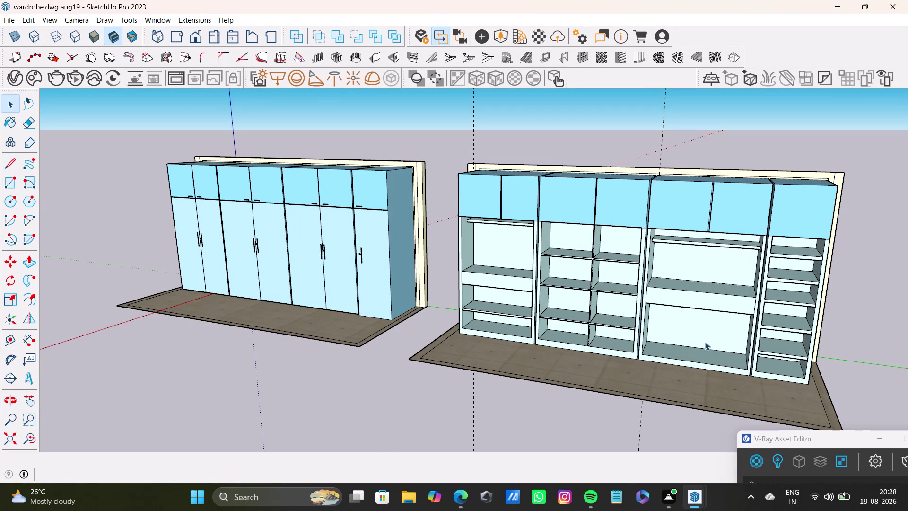
middle_drag(698, 337, 576, 283)
scroll(up, 3)
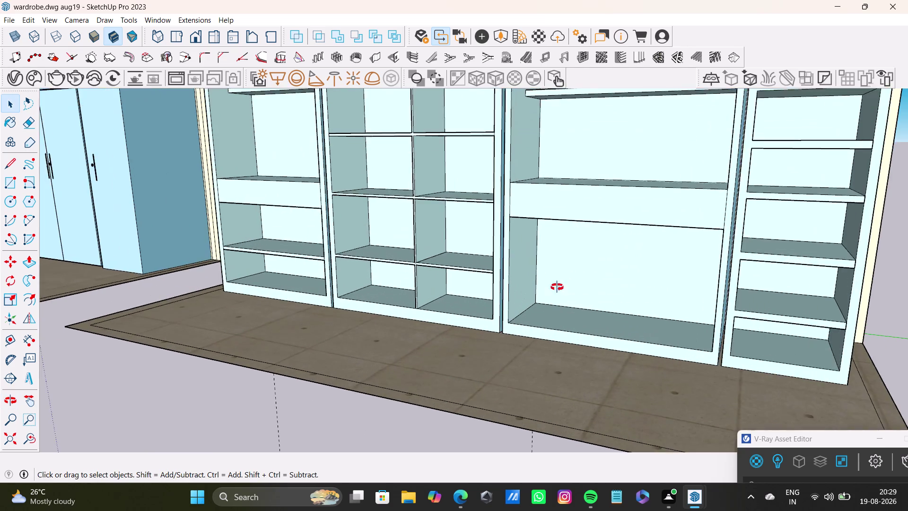
middle_drag(558, 289, 525, 257)
click(10, 188)
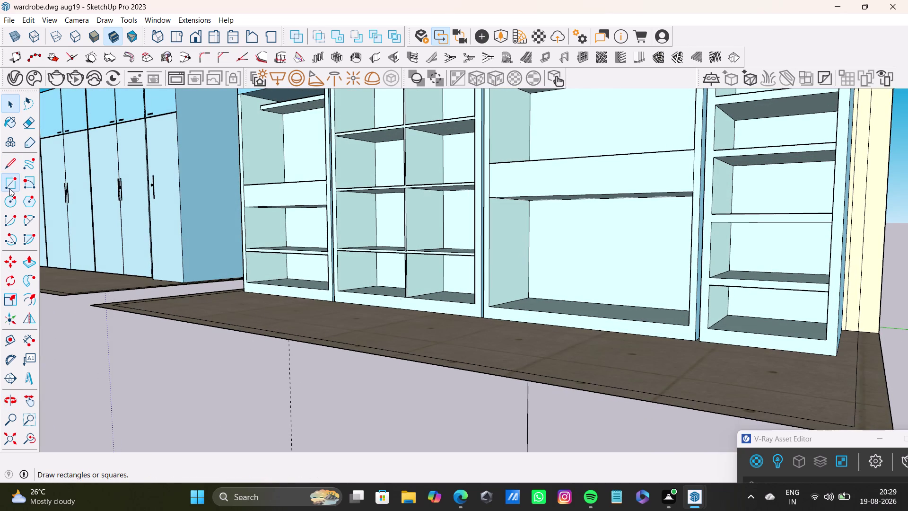
scroll(up, 3)
drag(474, 238, 478, 238)
click(541, 241)
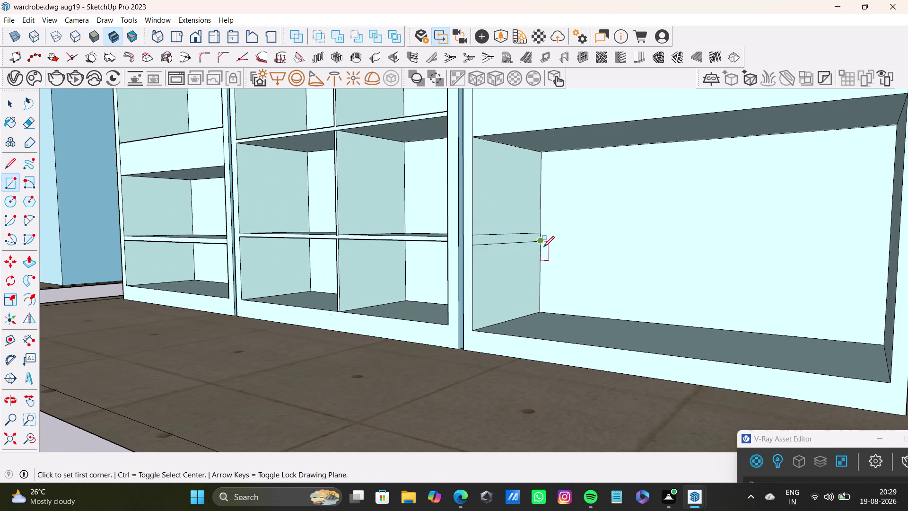
Extrude the thin side-wall outline across the wide bay into a fixed shelf.
key(space)
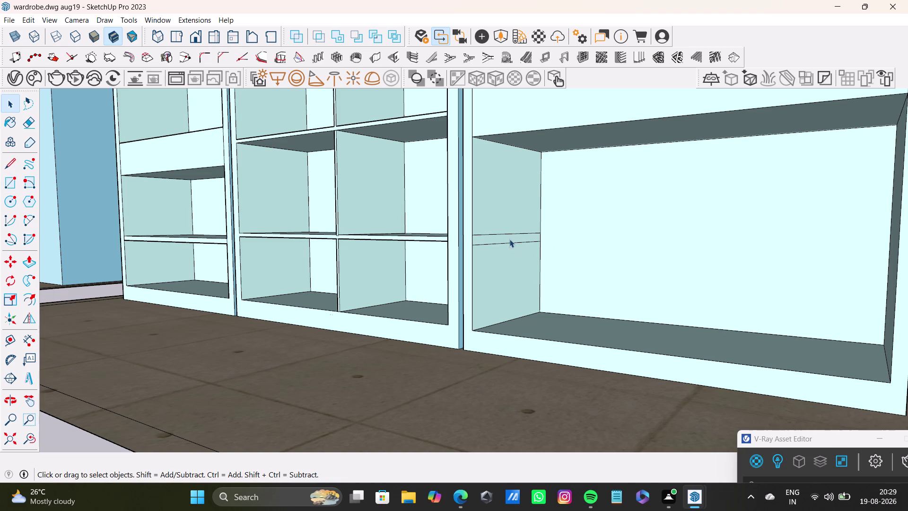
click(510, 239)
key(p)
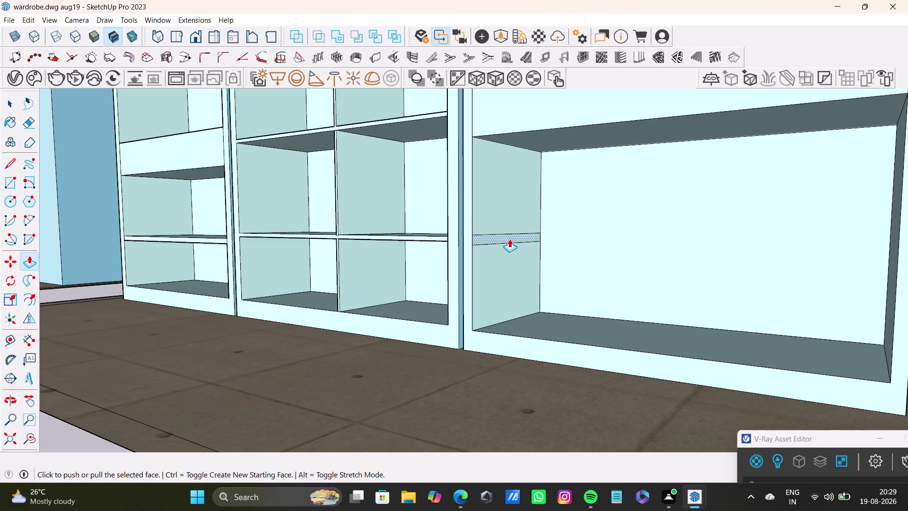
drag(499, 226, 902, 264)
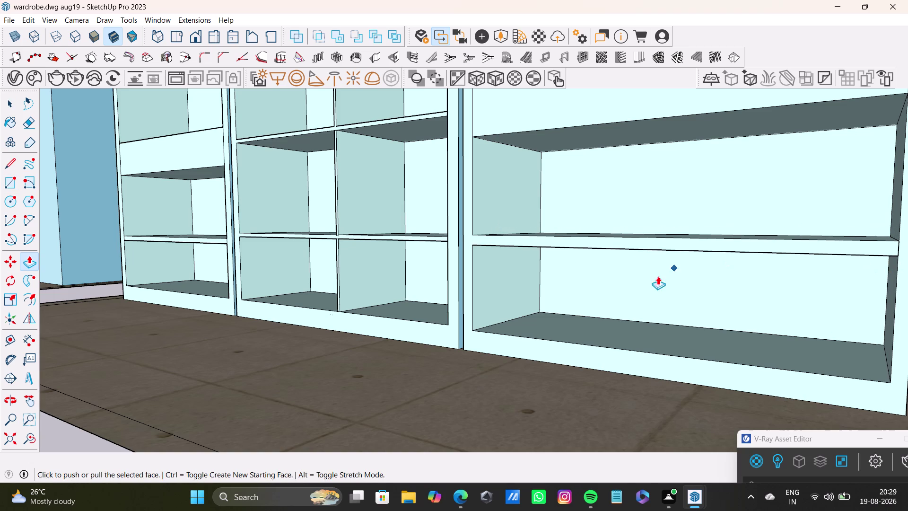
key(space)
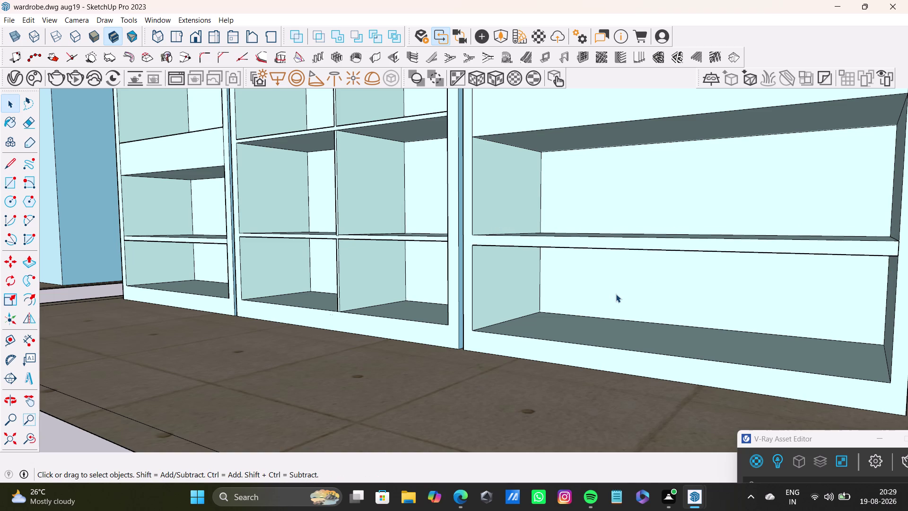
Push/Pull the top face of the left bay's shelf.
scroll(down, 3)
middle_drag(486, 246, 574, 279)
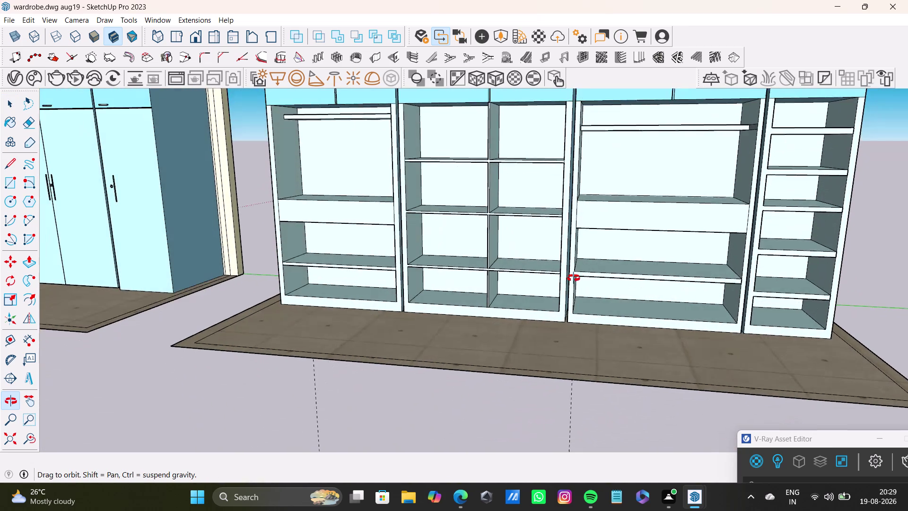
middle_drag(573, 278, 574, 277)
middle_drag(370, 223, 370, 297)
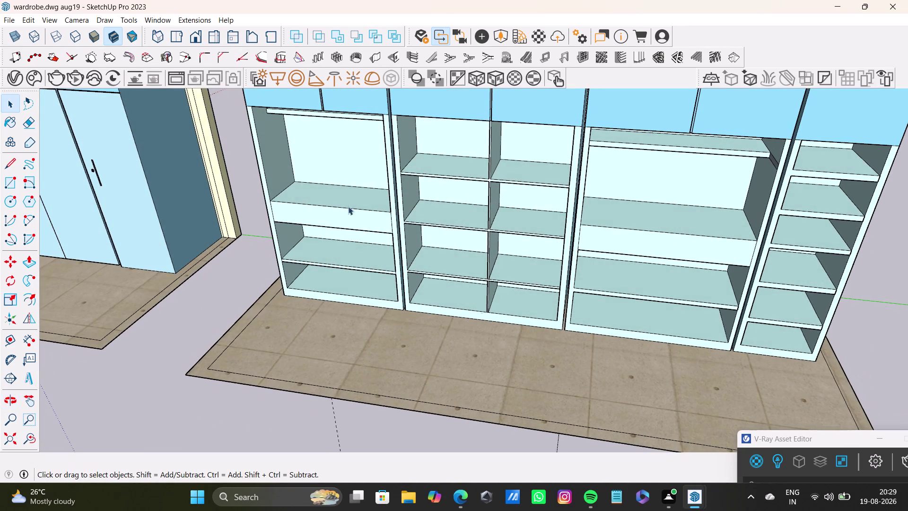
click(361, 197)
key(p)
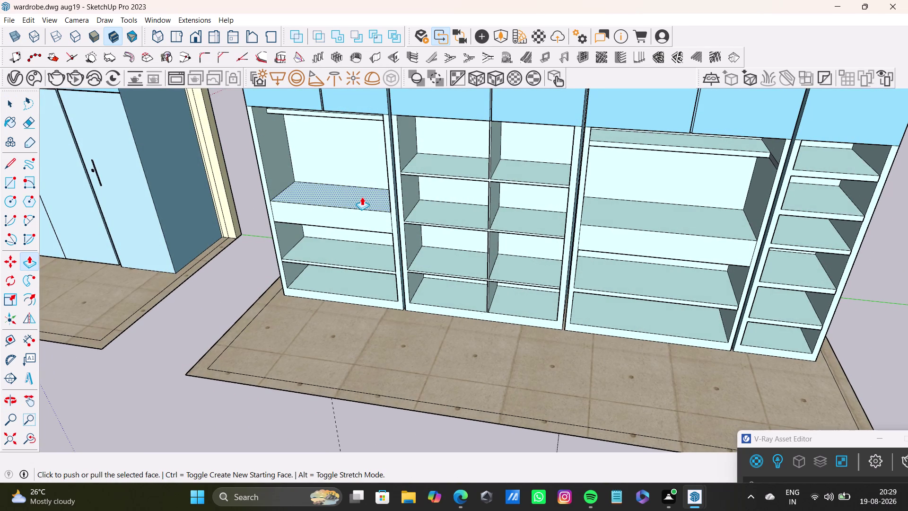
click(354, 191)
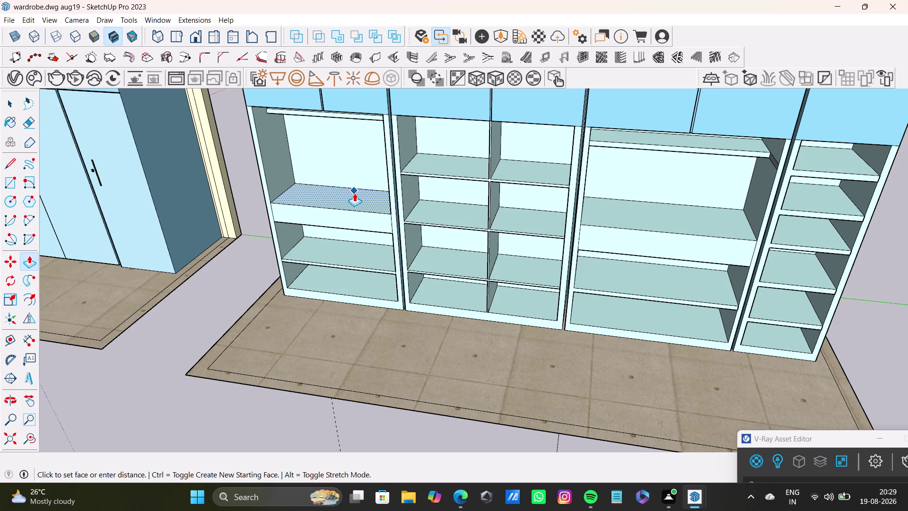
key(space)
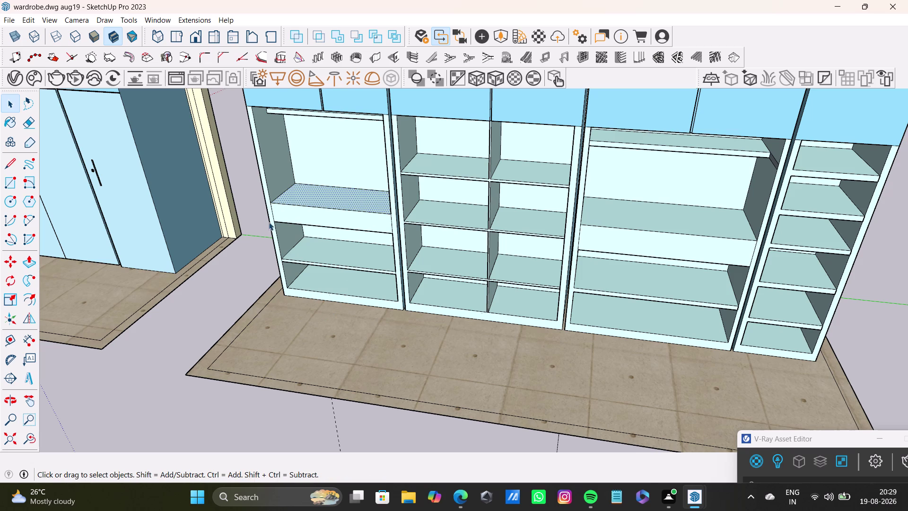
click(9, 337)
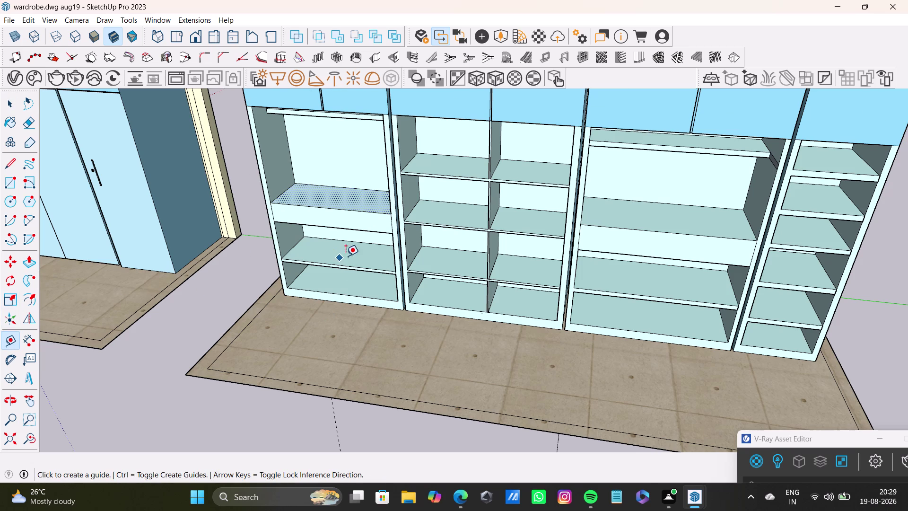
Place a guide line just below the bay's shelf edge.
scroll(up, 3)
click(363, 185)
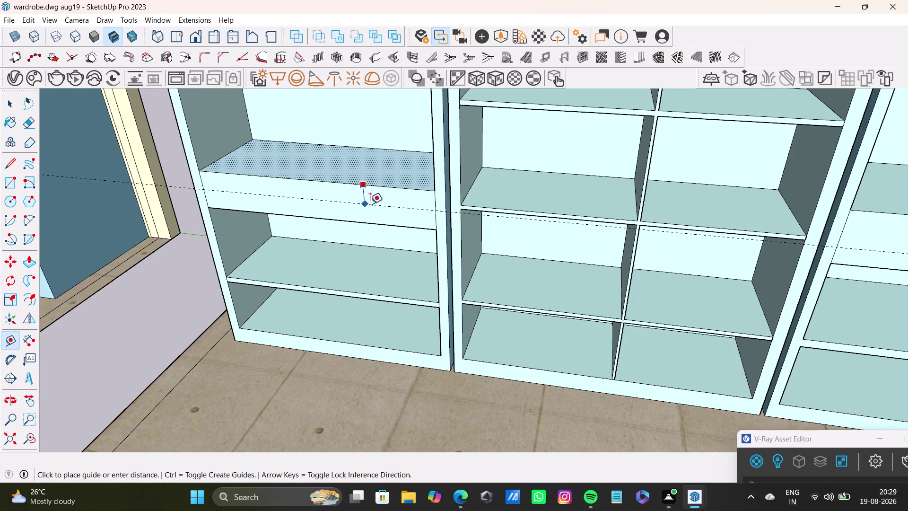
click(370, 204)
middle_drag(435, 239, 472, 204)
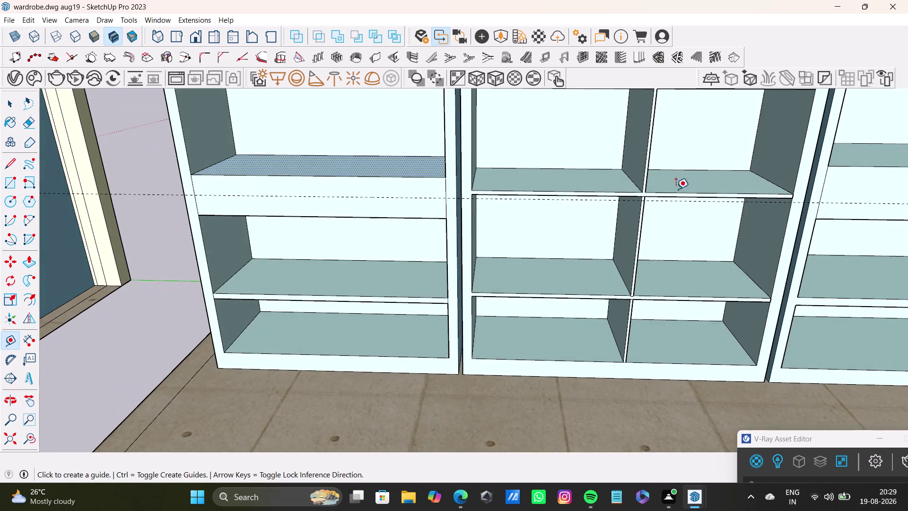
scroll(down, 3)
middle_drag(677, 203, 530, 186)
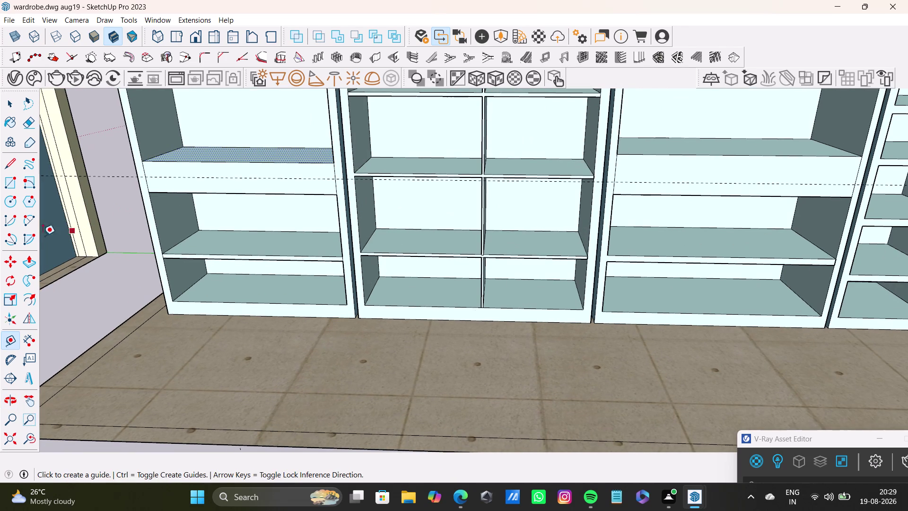
Draw a line along the guide across the left bay's panel.
click(9, 166)
scroll(up, 3)
click(122, 168)
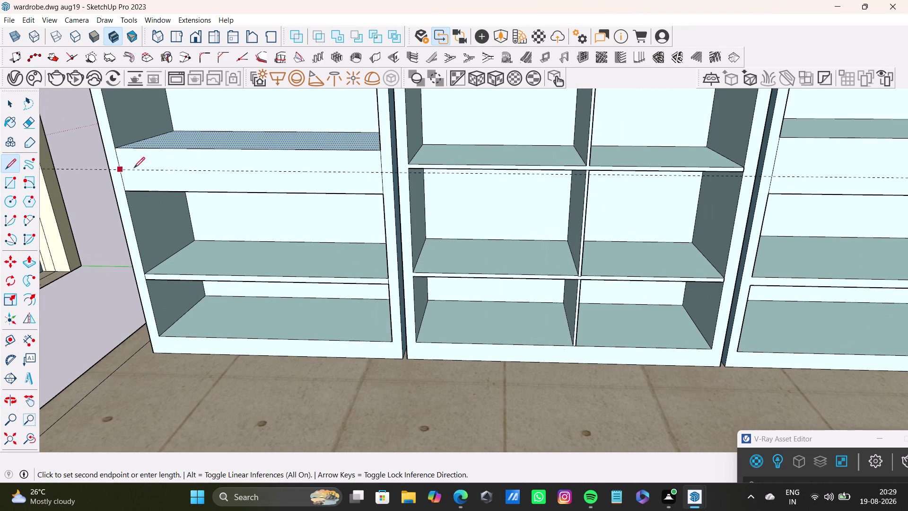
click(381, 171)
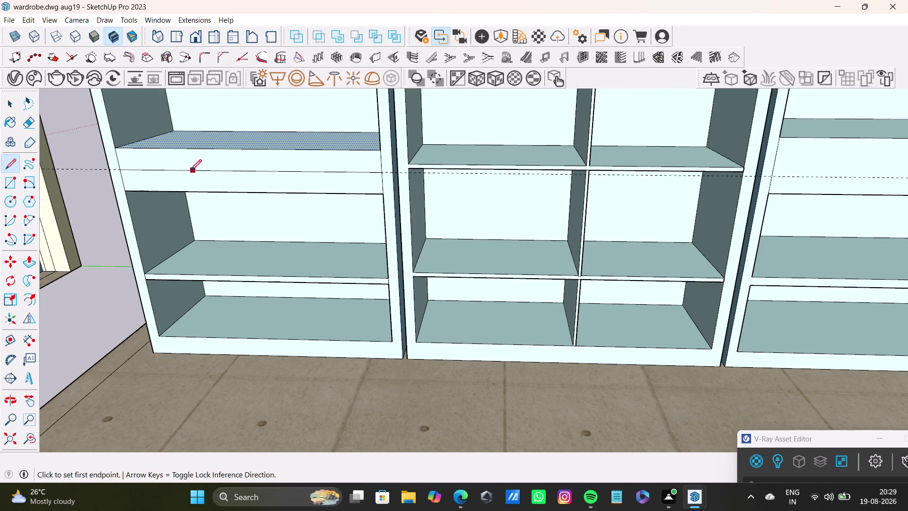
scroll(up, 3)
middle_drag(165, 167, 132, 136)
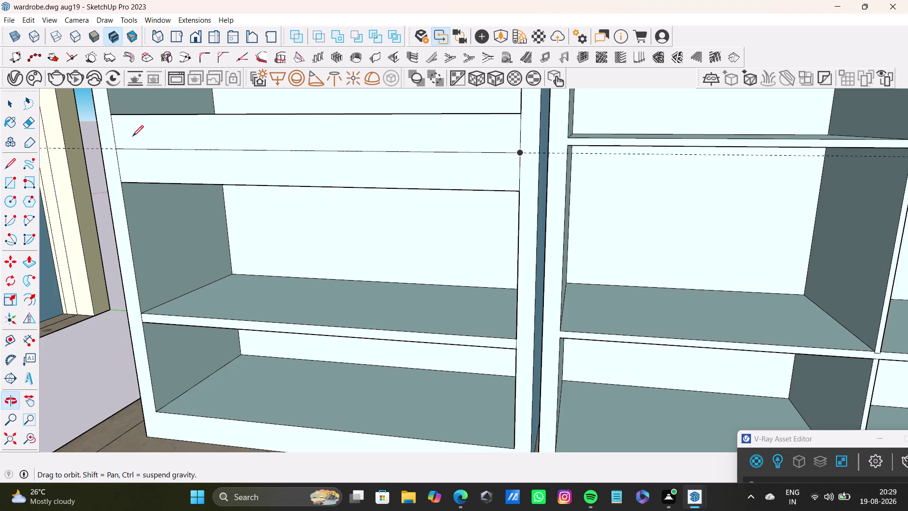
scroll(up, 3)
Pull a guide across the left bay's front panel and measure to its far edge.
click(9, 338)
scroll(up, 3)
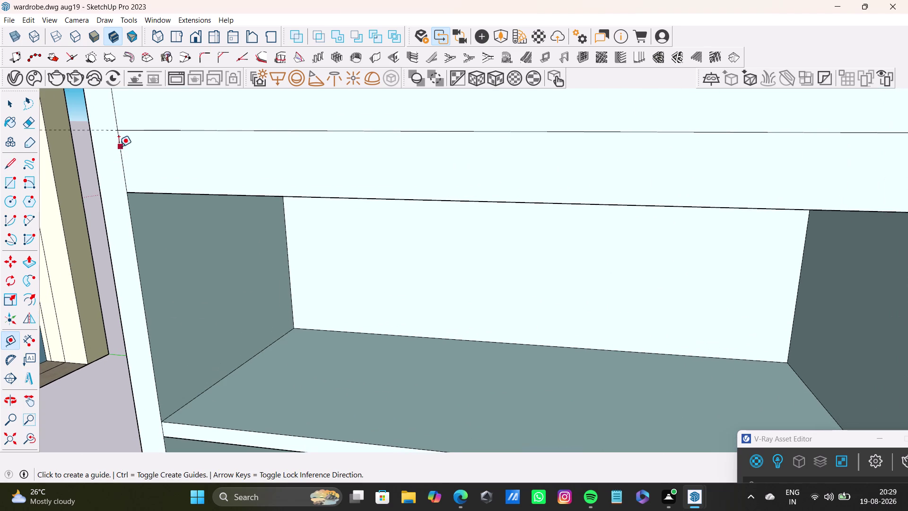
drag(116, 137, 121, 138)
scroll(down, 3)
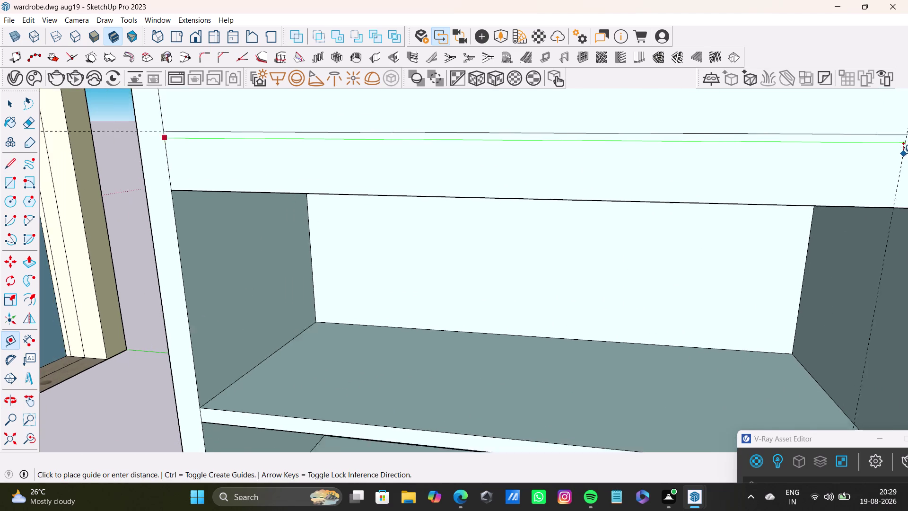
scroll(down, 3)
middle_drag(900, 154, 708, 159)
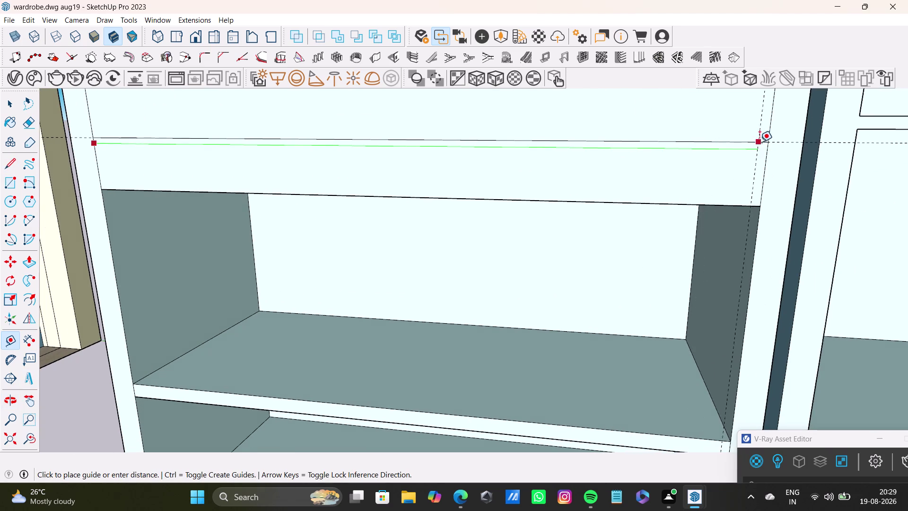
click(767, 145)
middle_drag(365, 148, 385, 139)
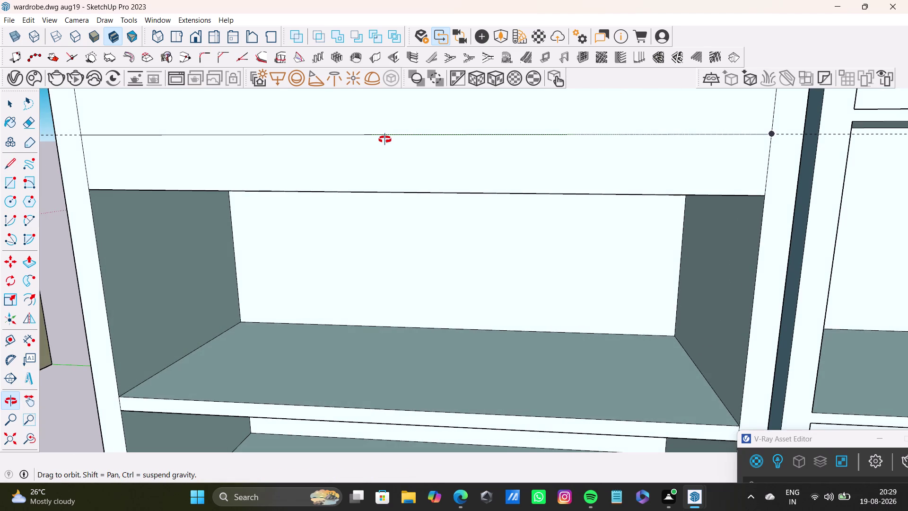
middle_drag(385, 140, 377, 180)
Measure across the front panel from its left edge to its right edge.
click(72, 184)
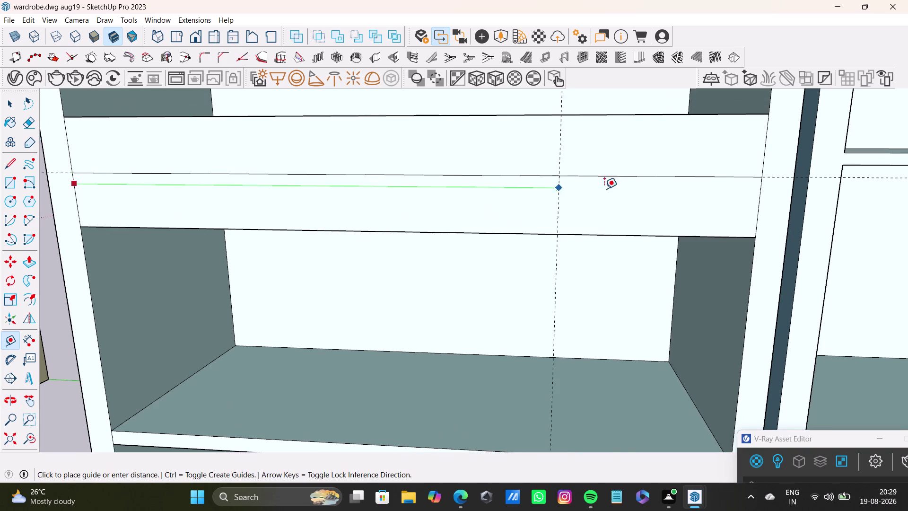
click(760, 194)
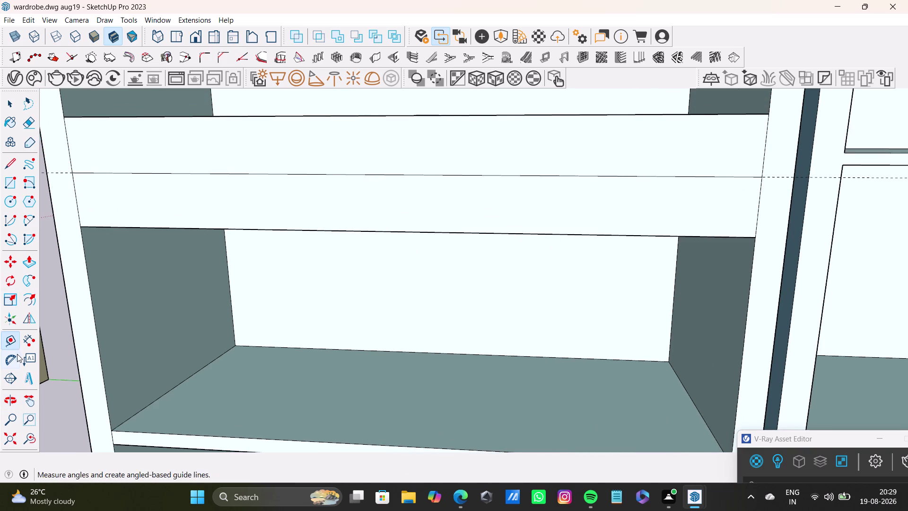
drag(8, 343, 12, 337)
scroll(up, 3)
click(71, 185)
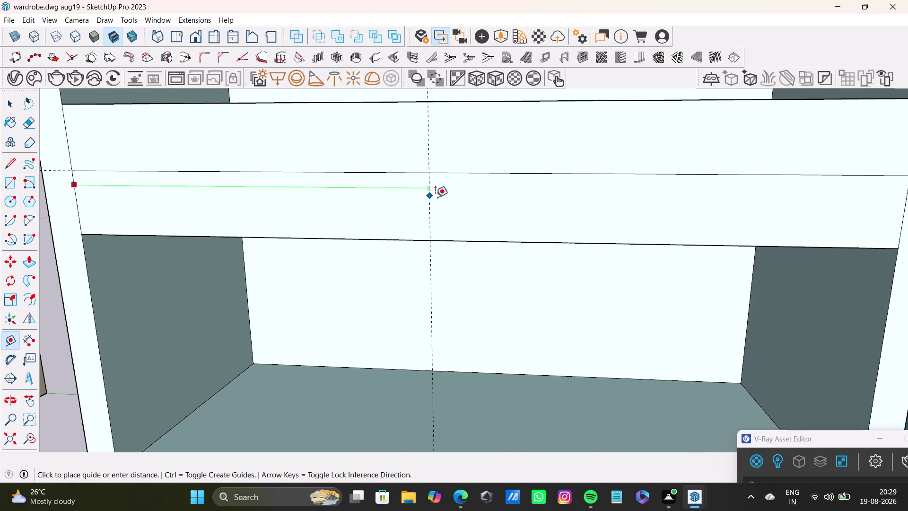
scroll(down, 3)
click(758, 198)
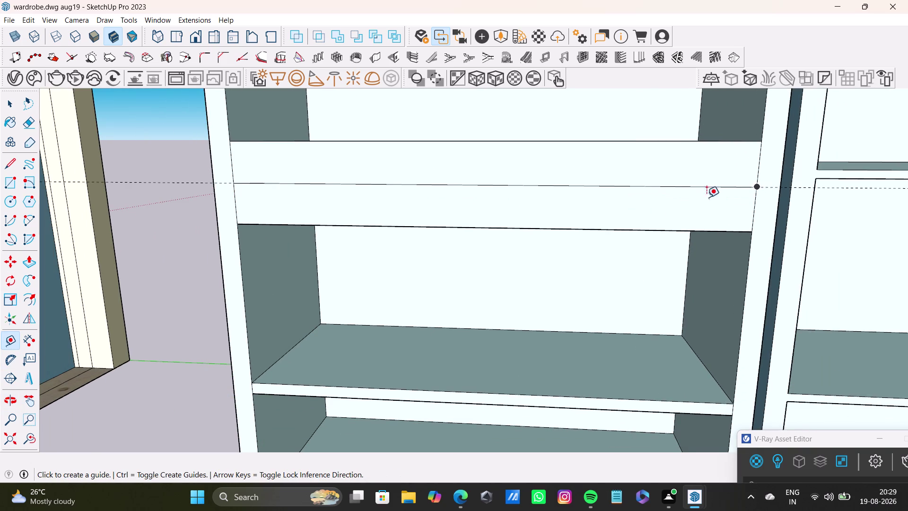
Offset a first guide a short distance down from the front panel's top edge.
click(9, 341)
scroll(up, 3)
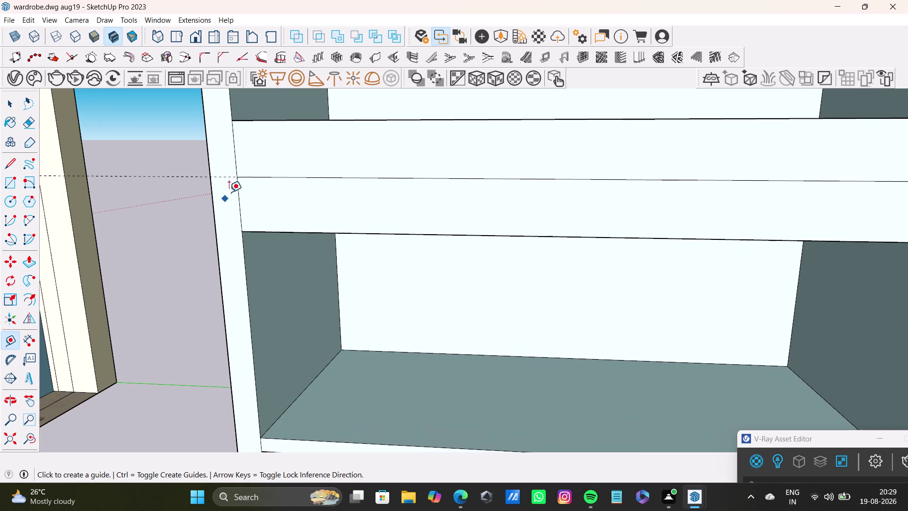
drag(234, 173, 238, 174)
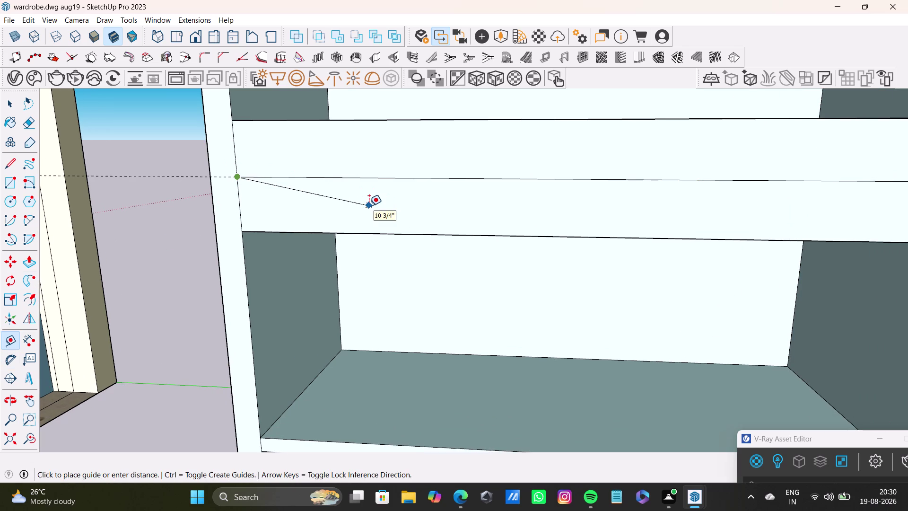
key(space)
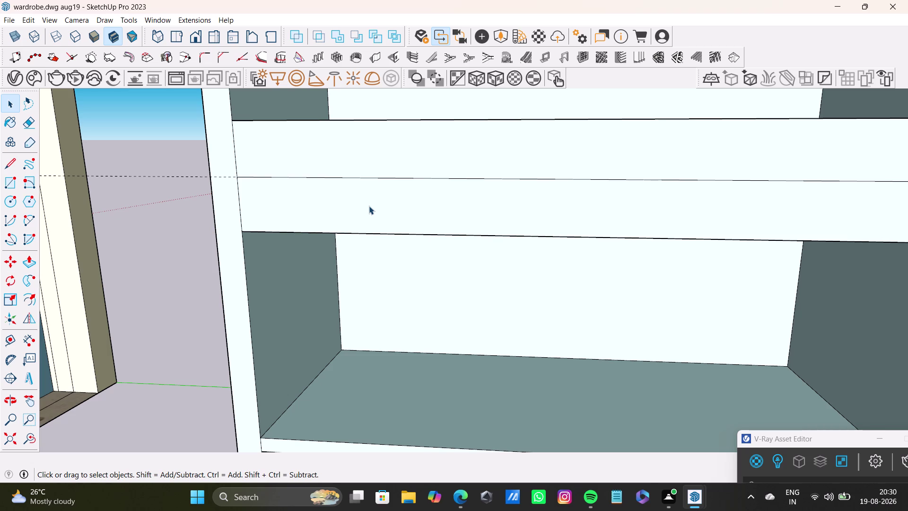
Add a second parallel guide just below the first and start a line at their left end.
click(9, 342)
scroll(up, 3)
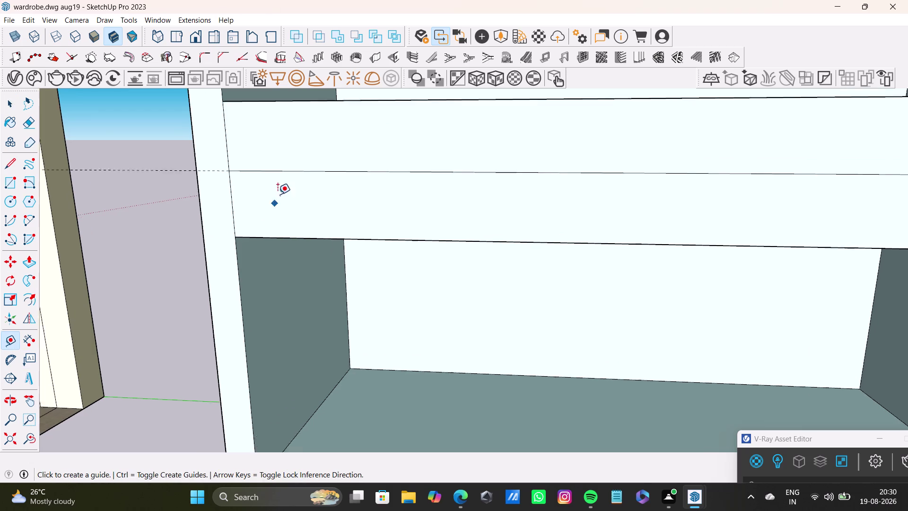
click(312, 166)
click(313, 180)
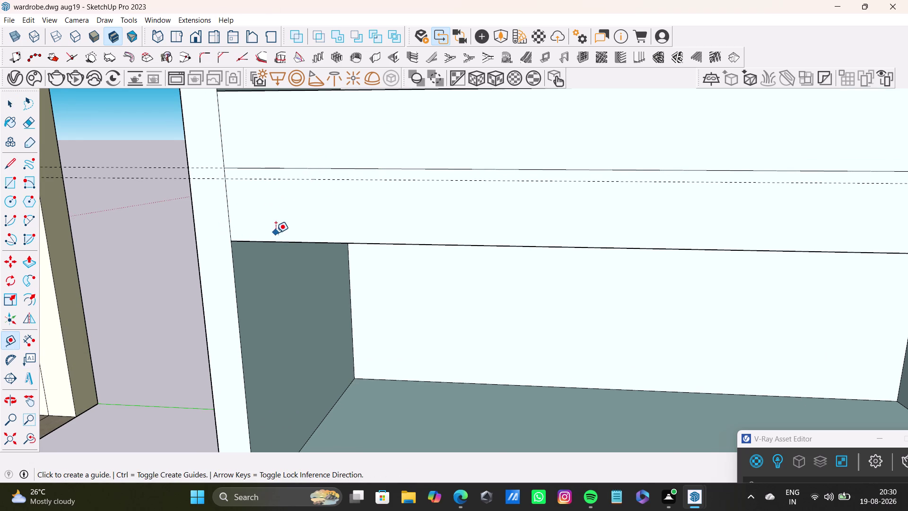
scroll(down, 3)
click(12, 162)
scroll(up, 3)
click(248, 210)
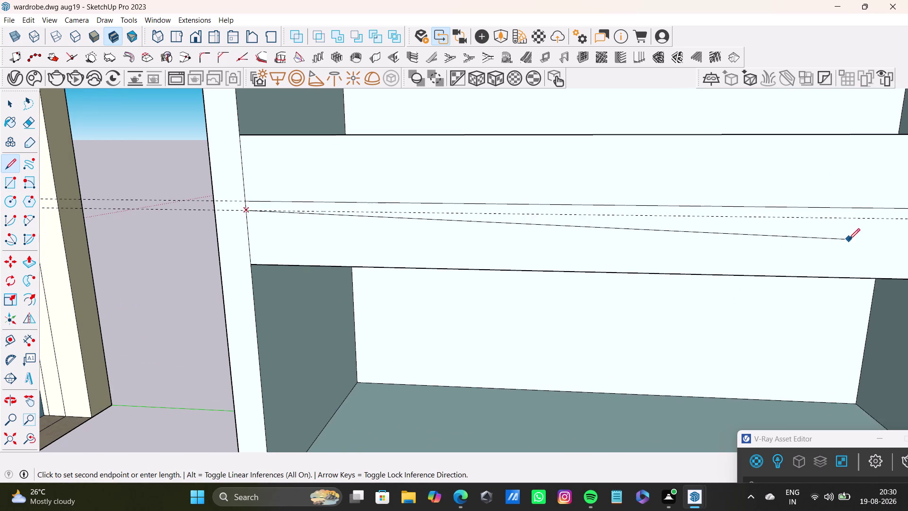
Finish the groove edge line at the panel's far side, splitting off the strip.
scroll(down, 3)
middle_drag(852, 231, 714, 209)
scroll(down, 3)
middle_drag(790, 206, 792, 225)
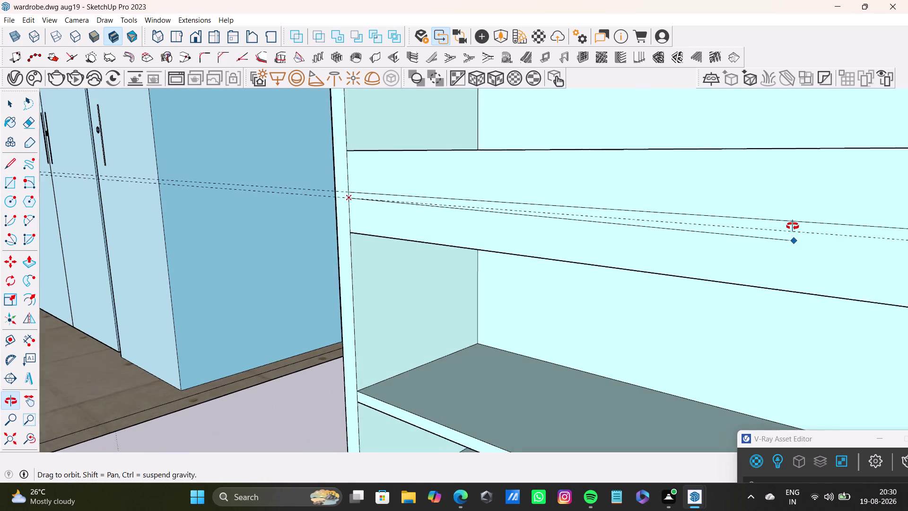
middle_drag(792, 225, 801, 221)
middle_drag(802, 220, 802, 220)
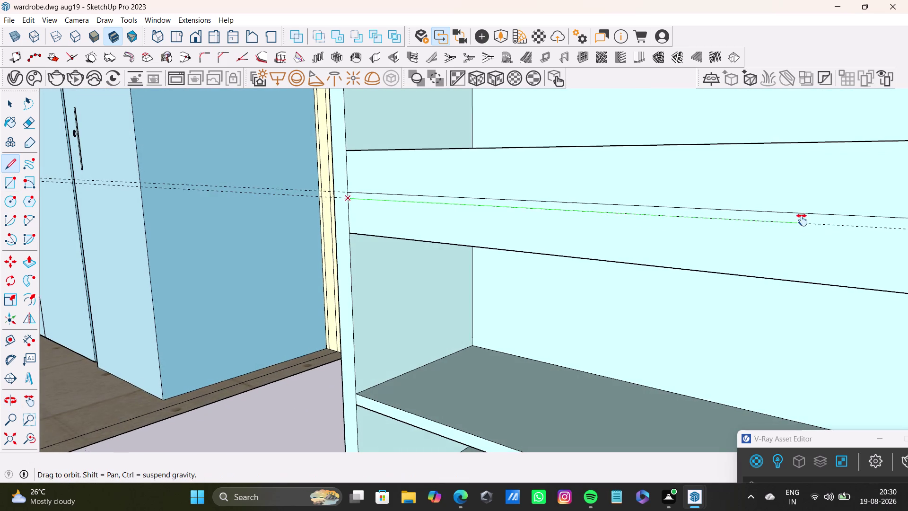
middle_drag(802, 220, 632, 189)
click(829, 201)
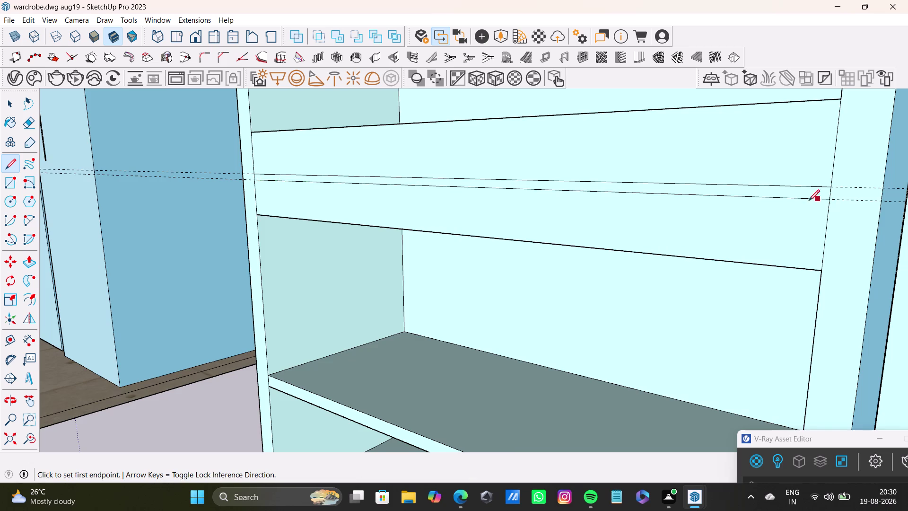
scroll(down, 3)
middle_drag(765, 242, 820, 269)
Recess the thin strip between the guides into the panel and inspect the groove.
key(space)
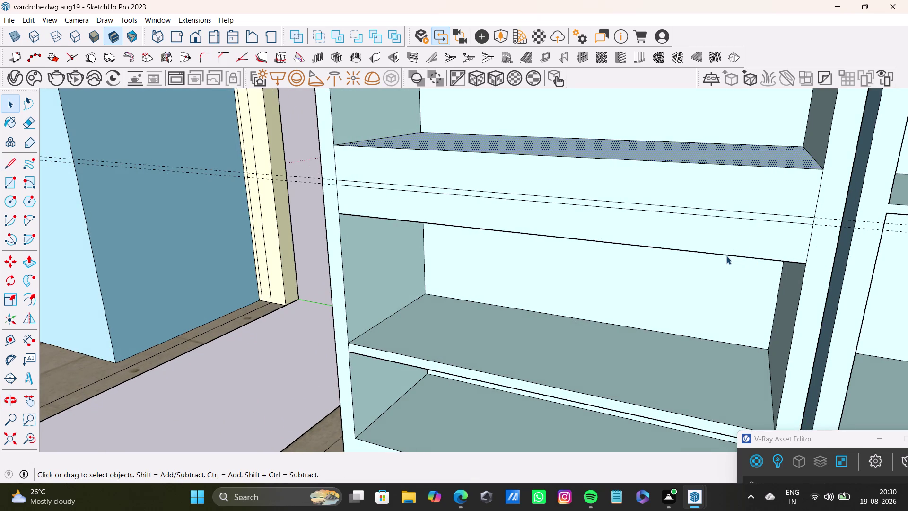
scroll(up, 3)
click(720, 208)
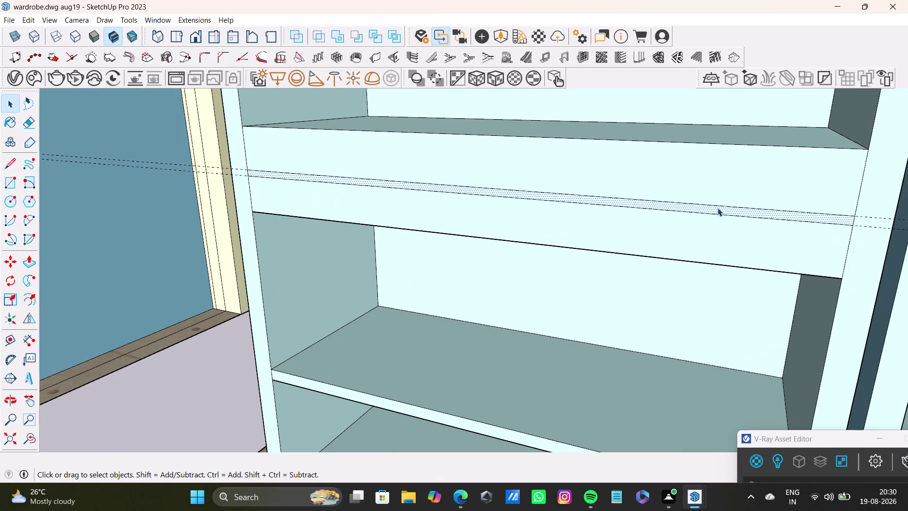
key(p)
click(717, 208)
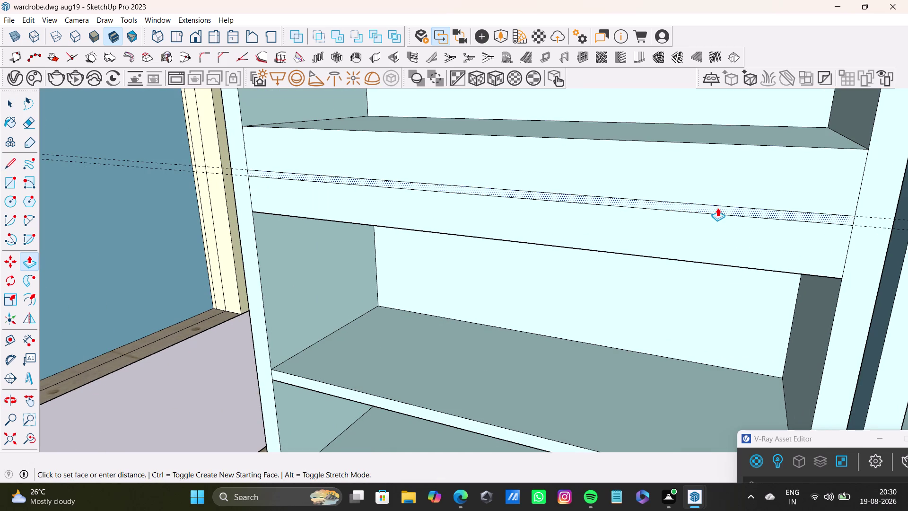
scroll(down, 3)
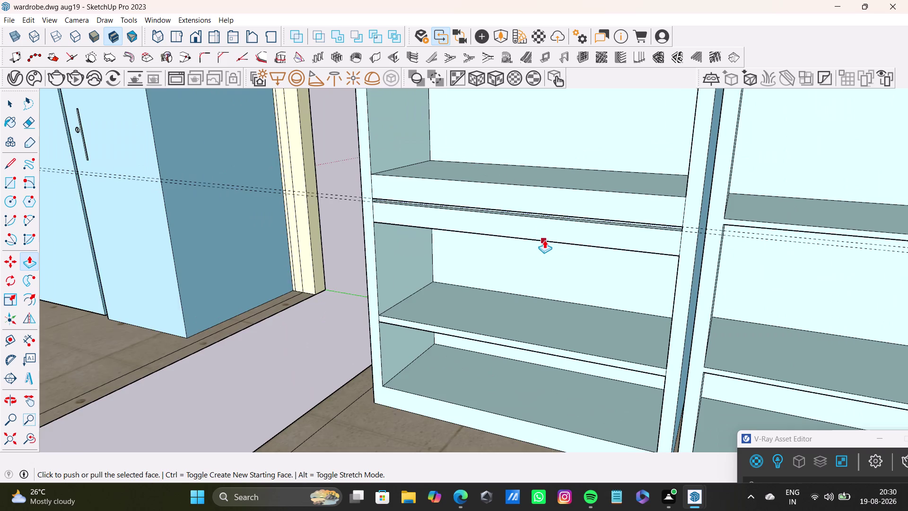
scroll(down, 3)
middle_drag(547, 239, 510, 214)
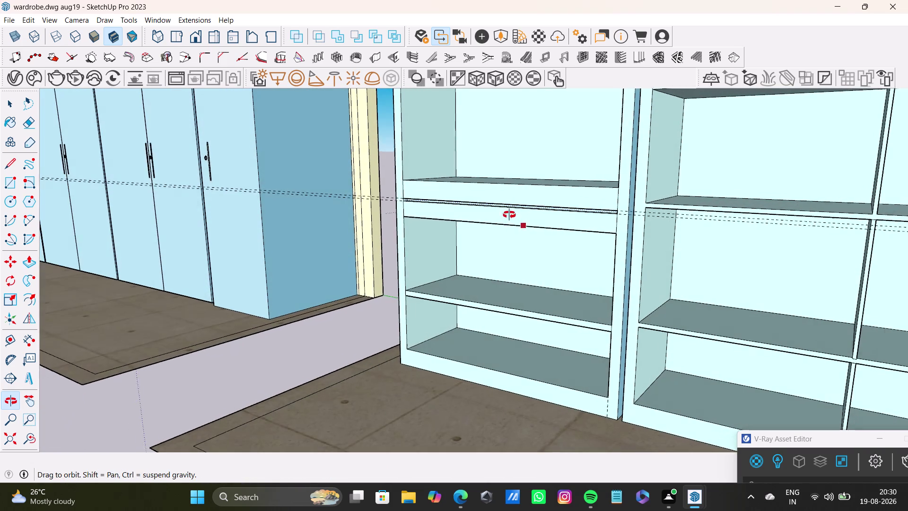
middle_drag(510, 215, 509, 215)
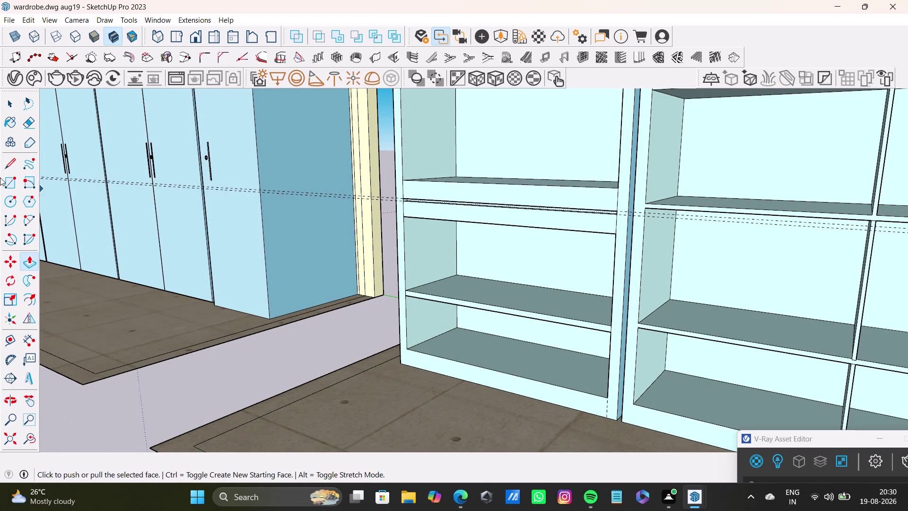
Draw a trial circle on the groove, then undo it.
click(7, 202)
scroll(up, 3)
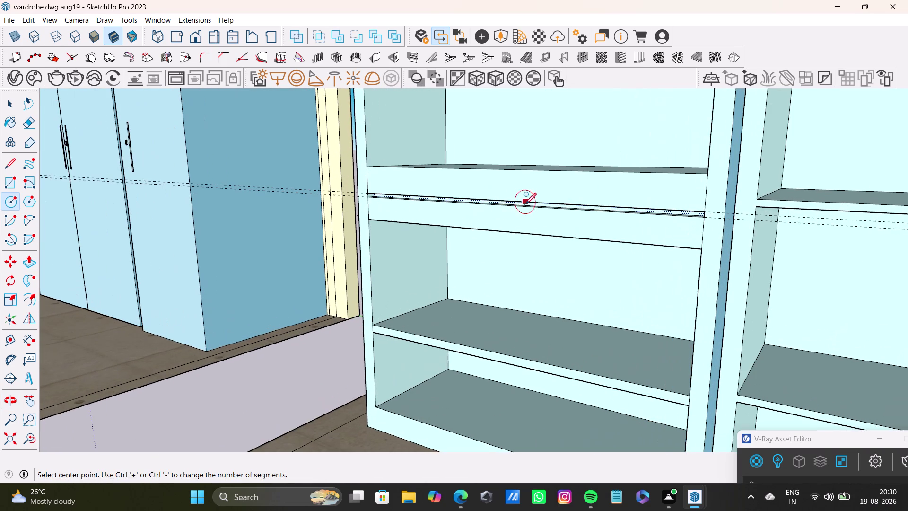
click(517, 207)
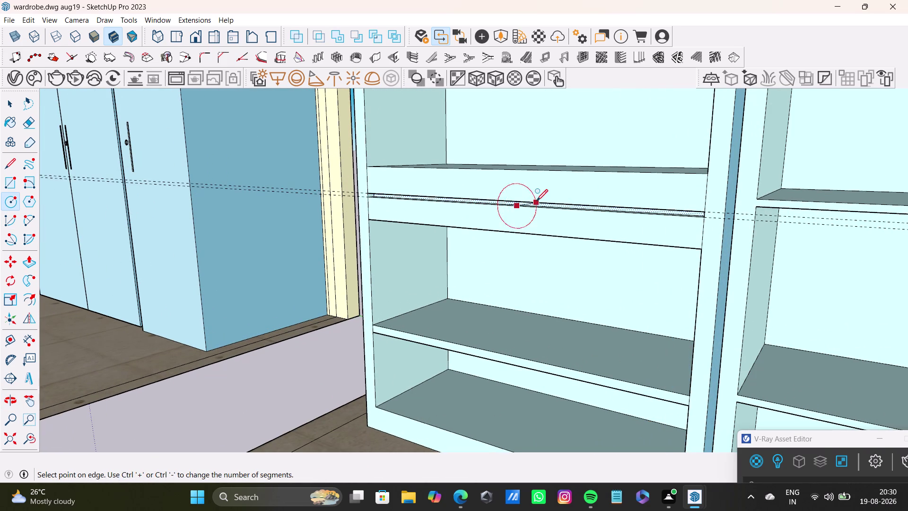
click(528, 198)
middle_drag(553, 254, 604, 276)
key(ctrl+z)
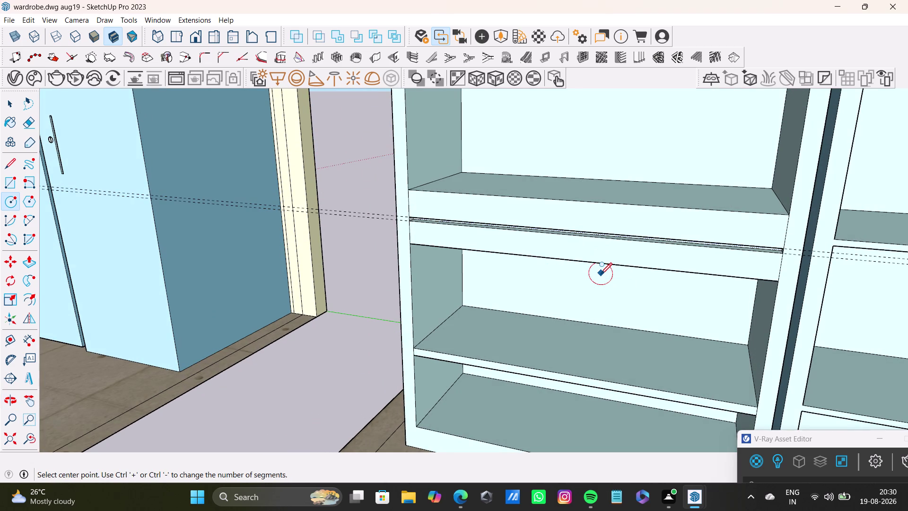
key(space)
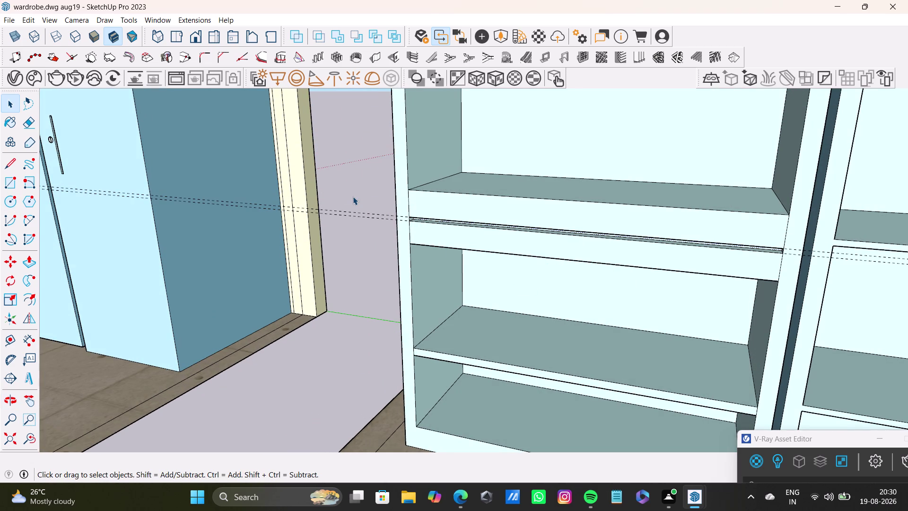